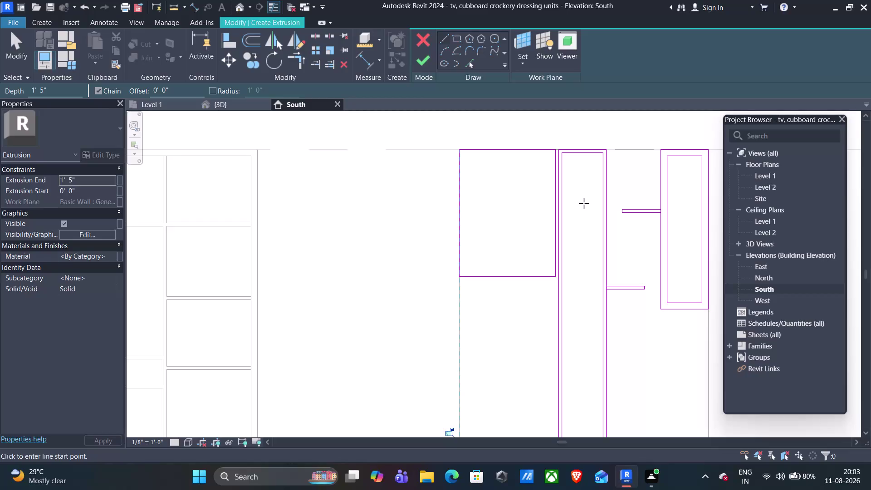
Delete the stray short top-edge lines from the cupboard extrusion sketch.
click(560, 165)
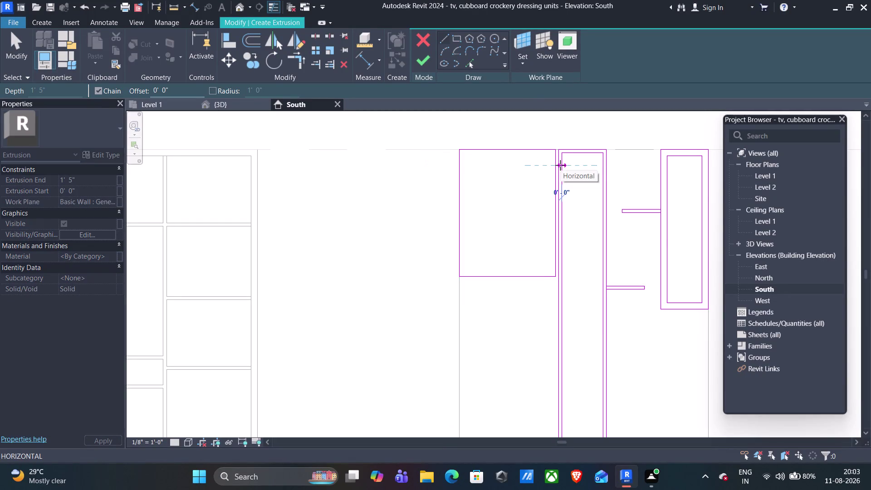
key(Escape)
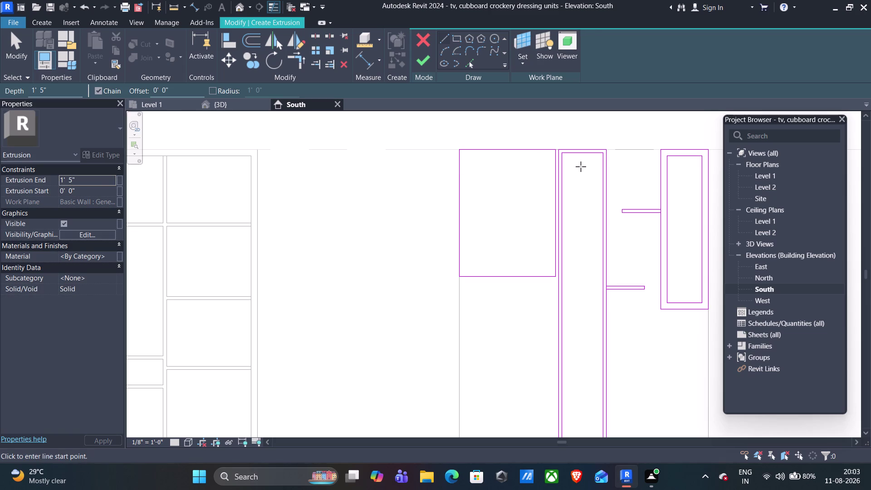
key(Escape)
click(578, 154)
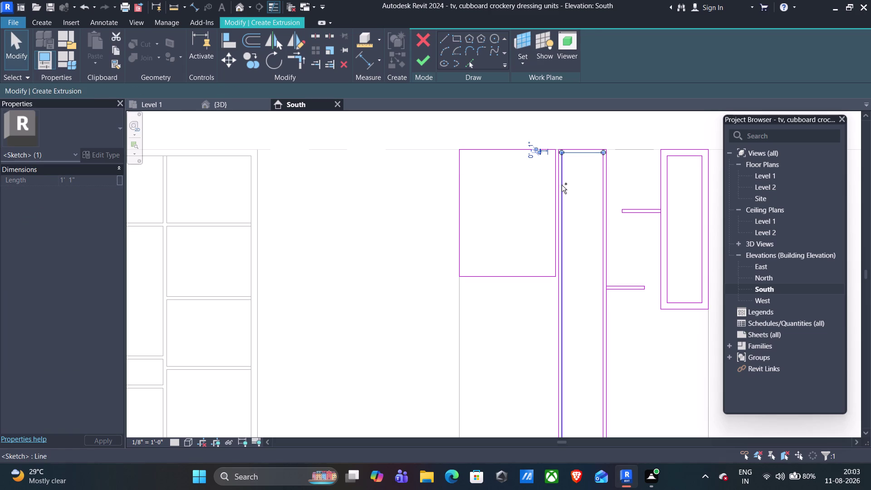
click(561, 191)
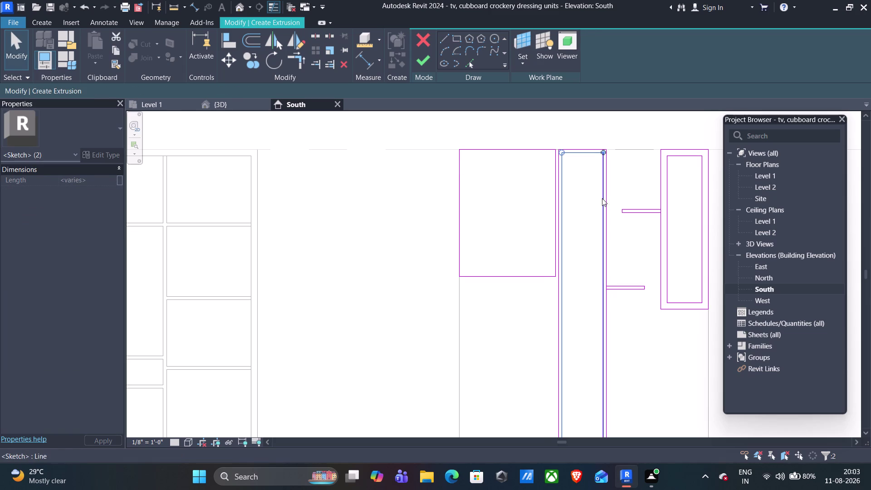
click(602, 198)
key(Delete)
scroll(down, 3)
scroll(up, 3)
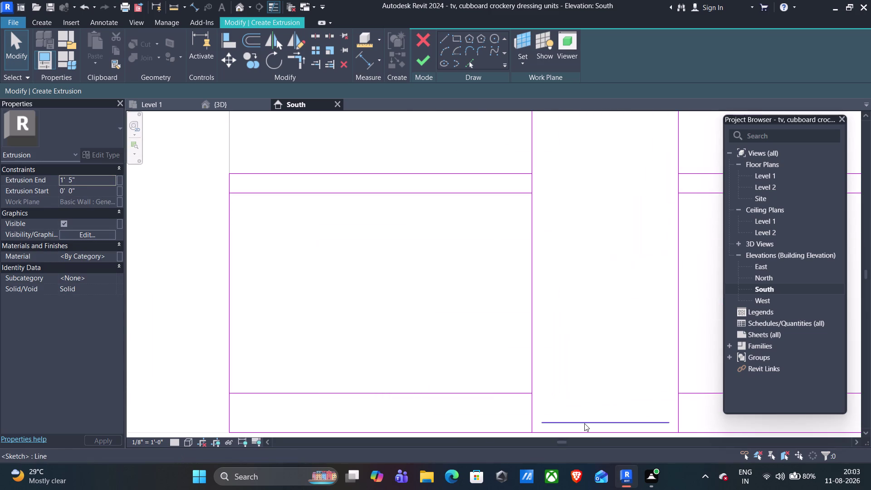
click(584, 423)
key(Delete)
scroll(down, 3)
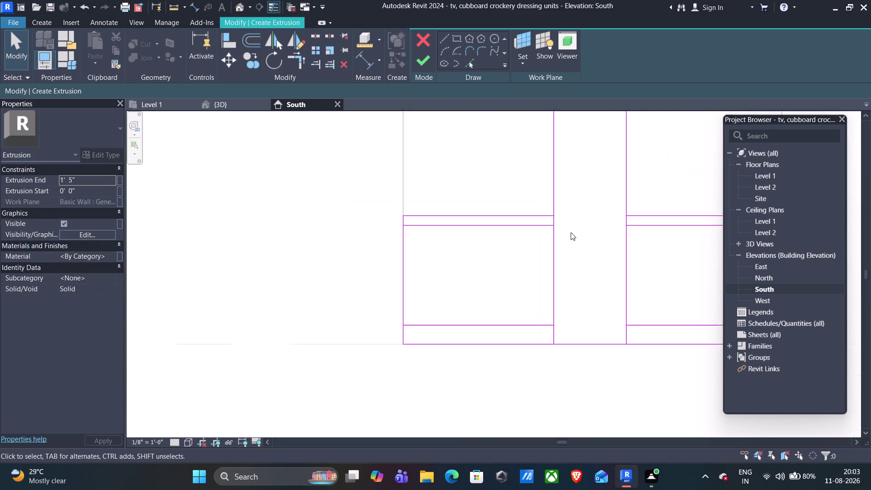
scroll(down, 3)
middle_drag(584, 166, 579, 287)
scroll(down, 3)
middle_drag(564, 209, 567, 301)
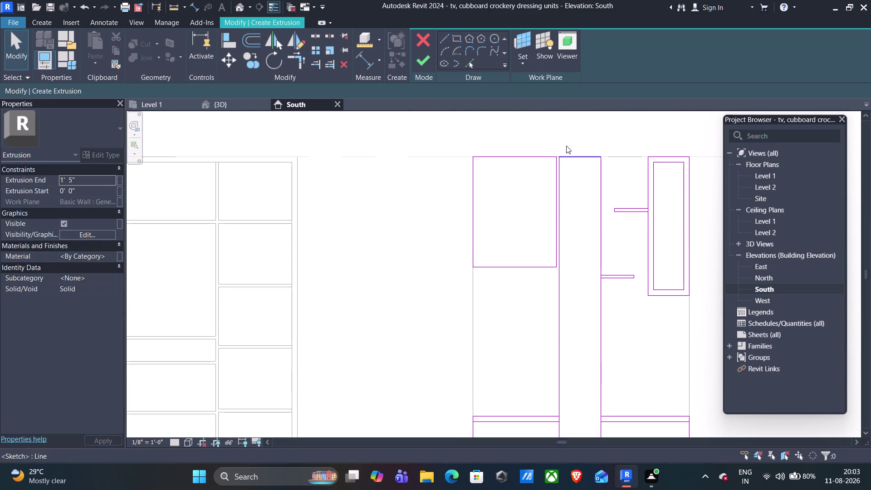
Draw a vertical line from the upper box's lower corner down to the cupboard base.
click(441, 42)
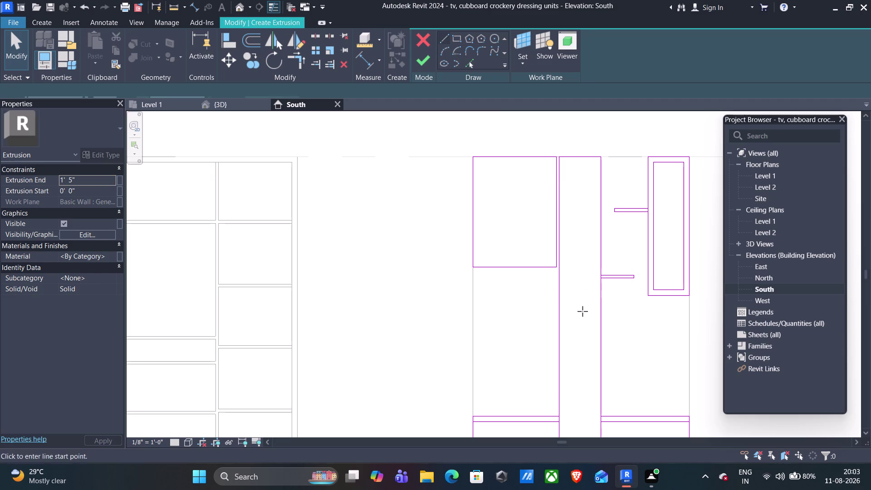
click(556, 268)
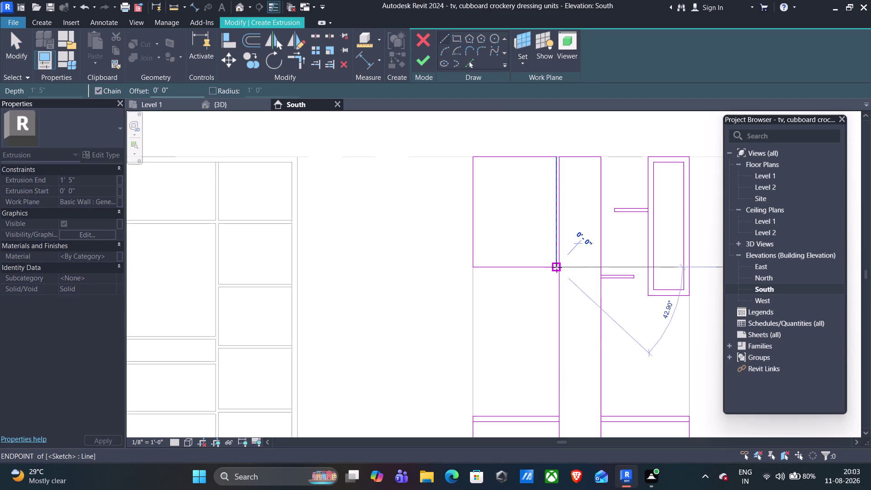
scroll(down, 3)
scroll(down, 3)
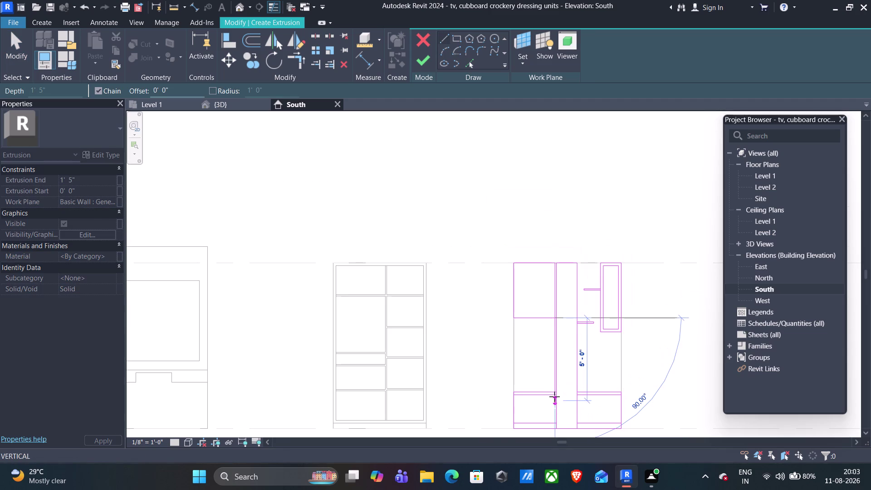
middle_drag(555, 396, 549, 332)
scroll(up, 3)
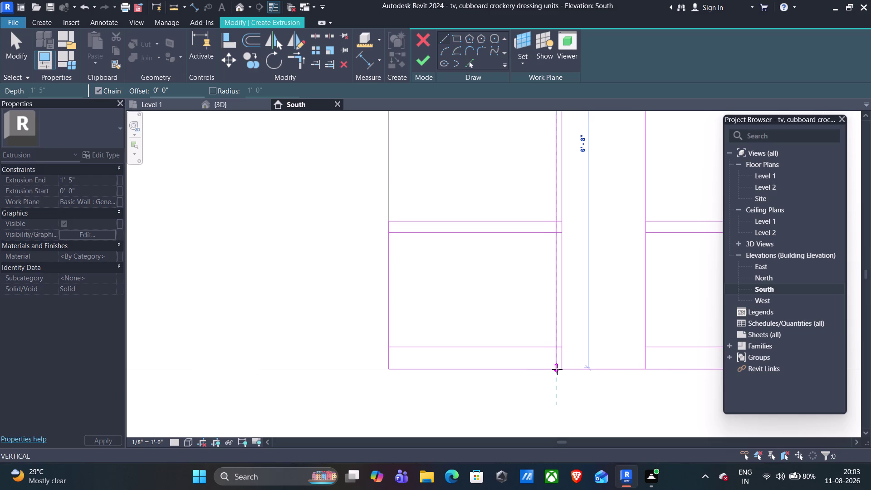
click(557, 369)
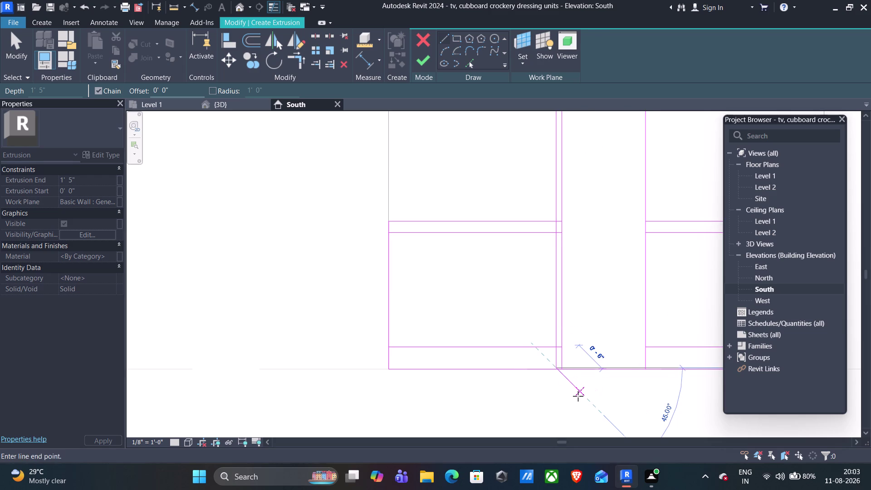
key(Escape)
scroll(down, 3)
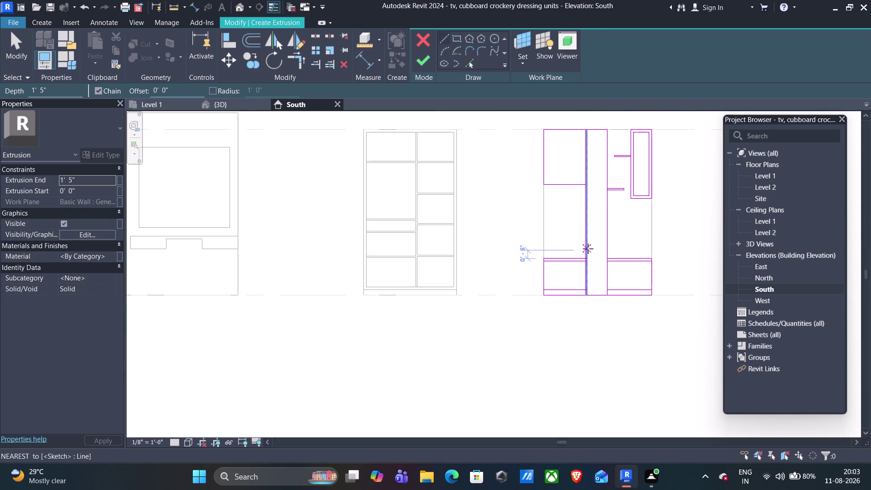
middle_drag(596, 244, 593, 324)
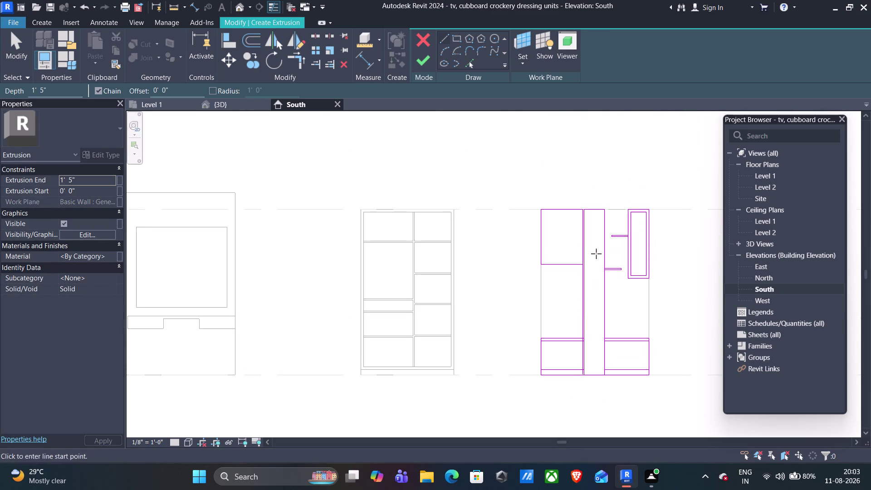
scroll(up, 3)
scroll(up, 3)
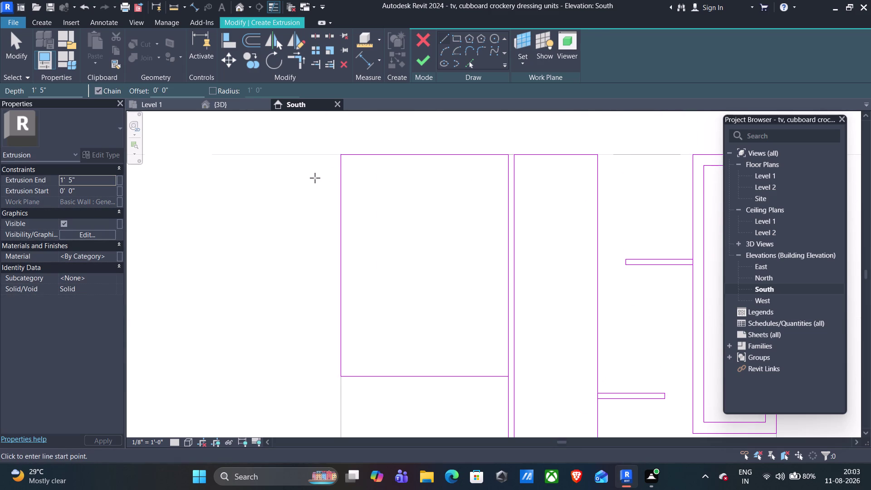
Begin changing the line offset value to 1 in the options bar.
click(164, 89)
key(BackSpace)
key(End)
key(1)
click(597, 156)
click(506, 237)
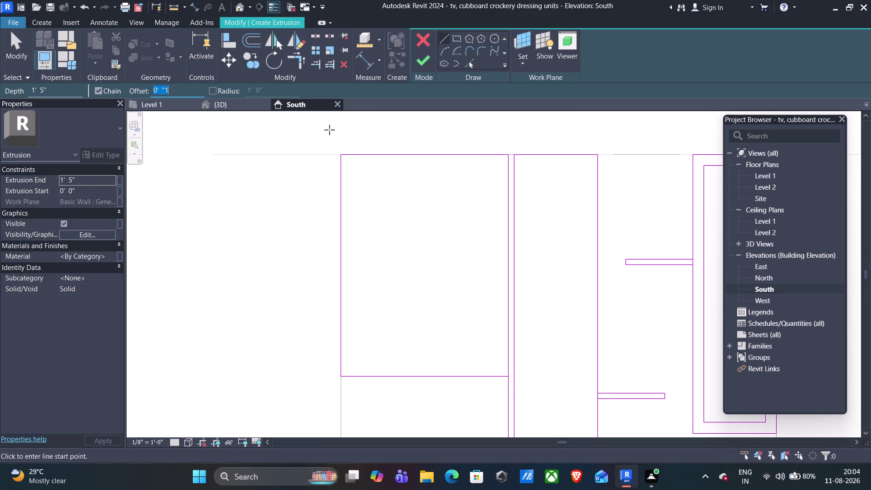
Set the line offset to 0' 1" and start a flipped offset line at the top edge.
key(Right)
drag(178, 92, 142, 98)
key(1)
key(shift+quotedbl)
click(598, 156)
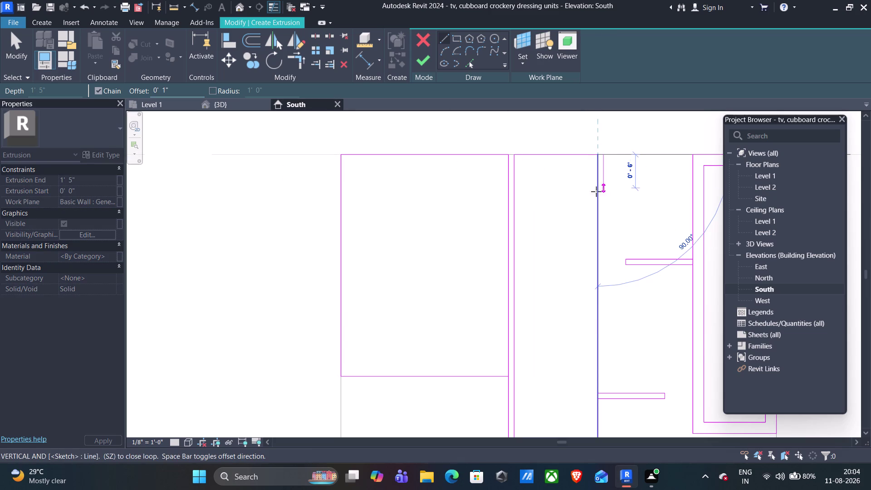
key(space)
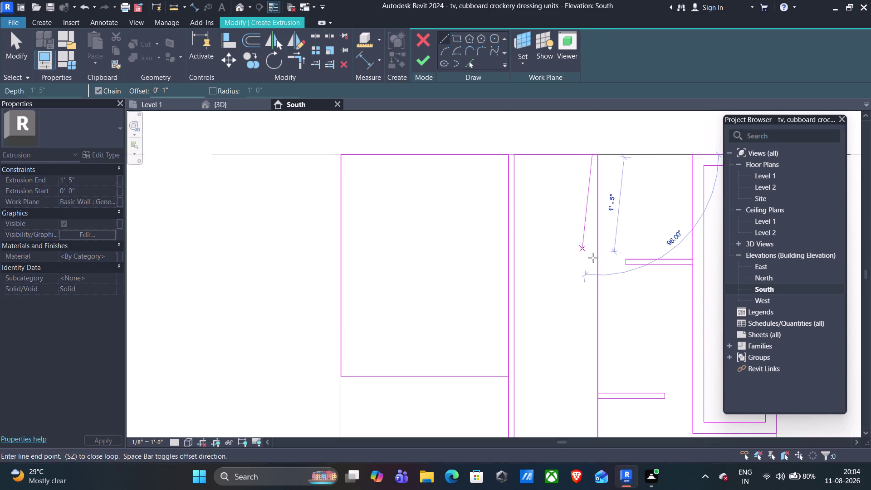
End the one-inch offset vertical line at the cupboard base.
scroll(down, 3)
scroll(down, 3)
middle_drag(596, 383, 589, 282)
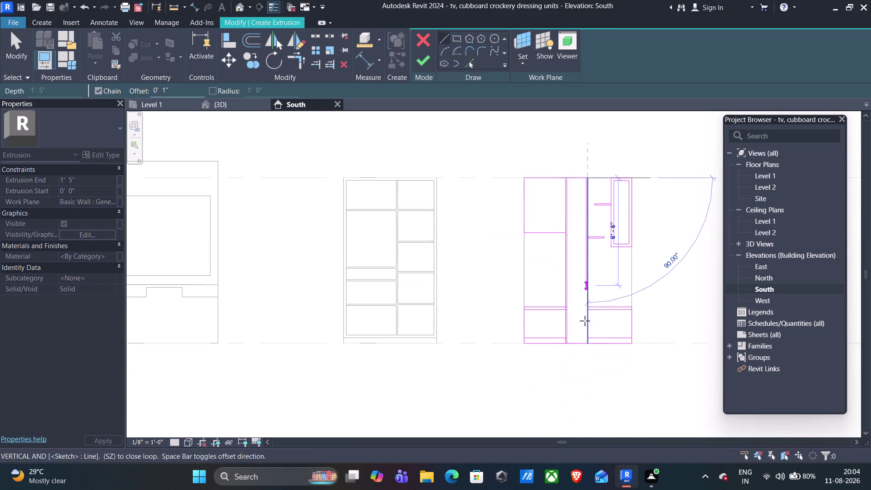
scroll(up, 3)
scroll(up, 3)
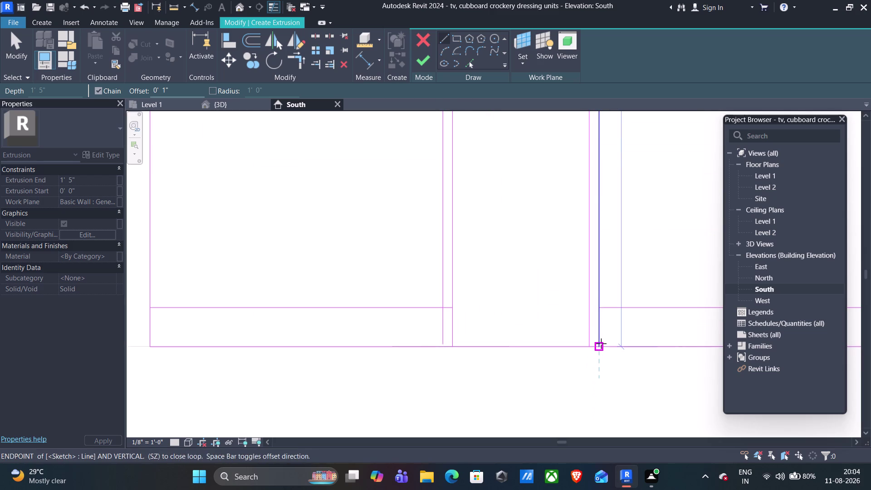
click(600, 345)
scroll(down, 3)
scroll(down, 3)
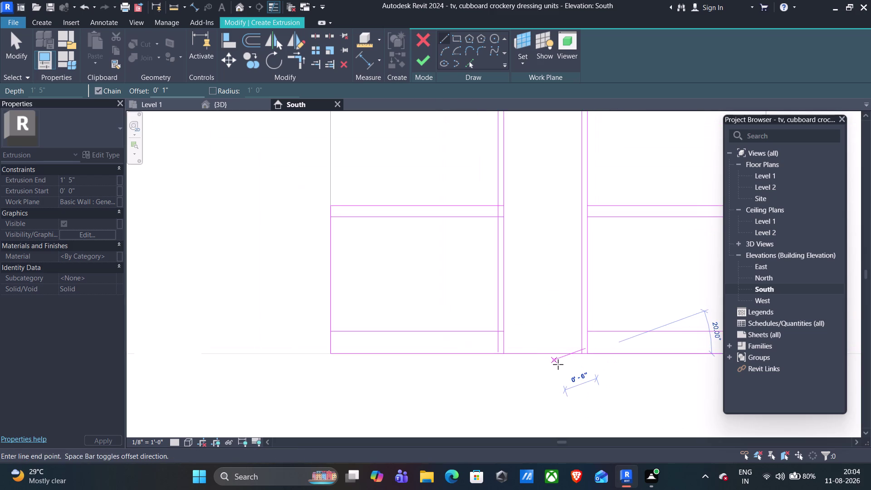
key(Escape)
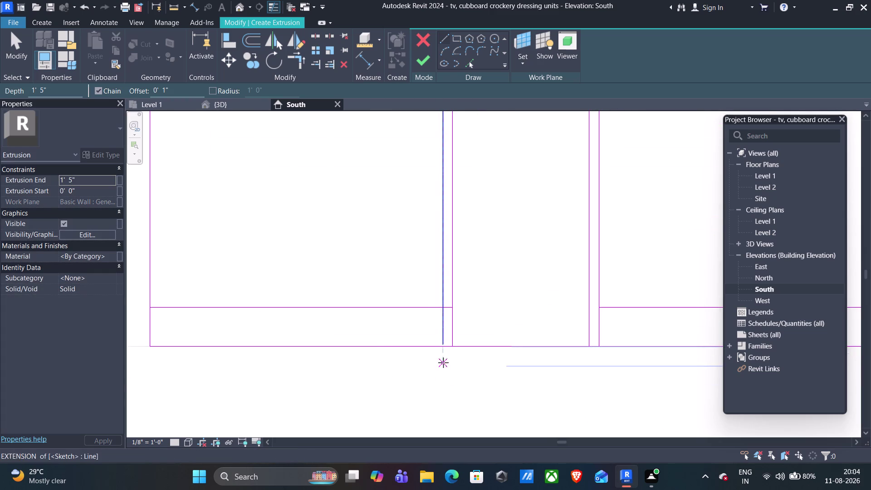
key(Escape)
Draw a horizontal line across the lower cabinet section just above the base.
scroll(up, 3)
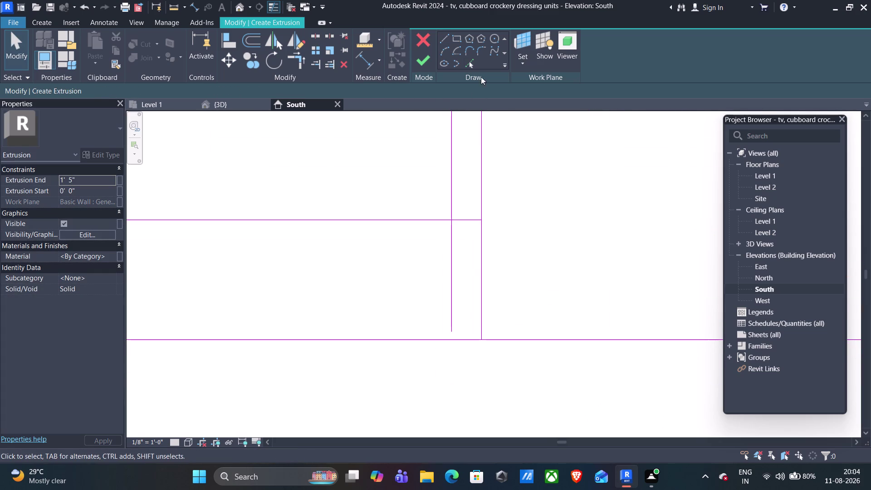
click(442, 36)
click(452, 332)
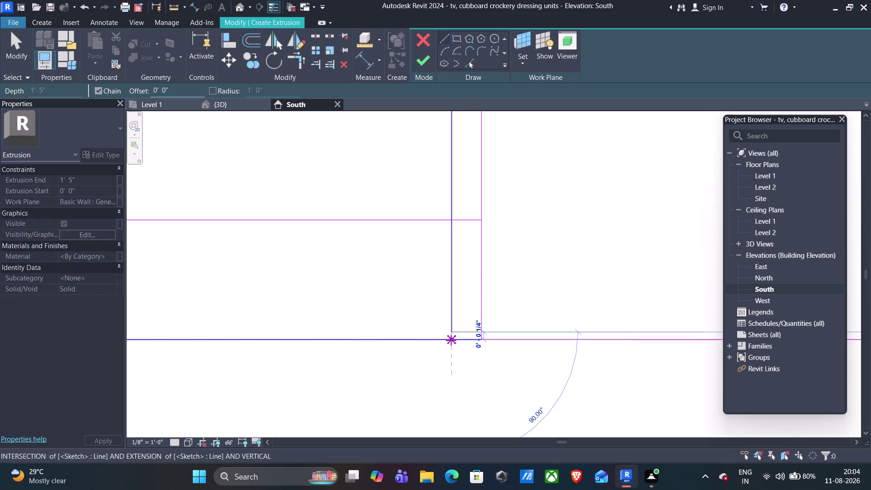
click(451, 341)
key(Escape)
scroll(down, 3)
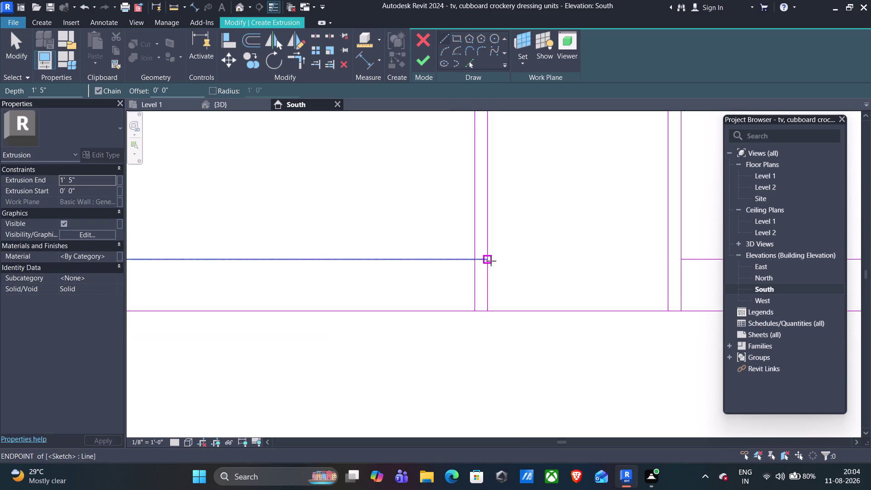
key(Escape)
click(481, 259)
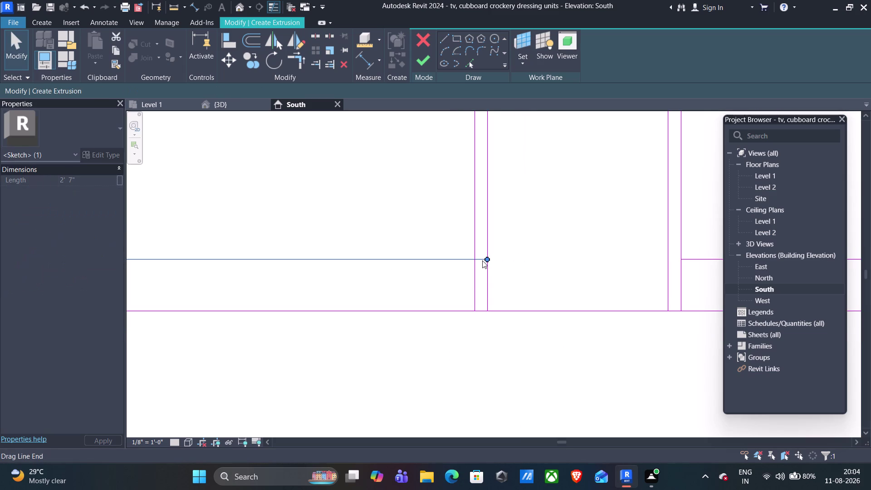
key(Escape)
Pan across the cupboard sketch to inspect its upper section and lower shelves.
scroll(down, 3)
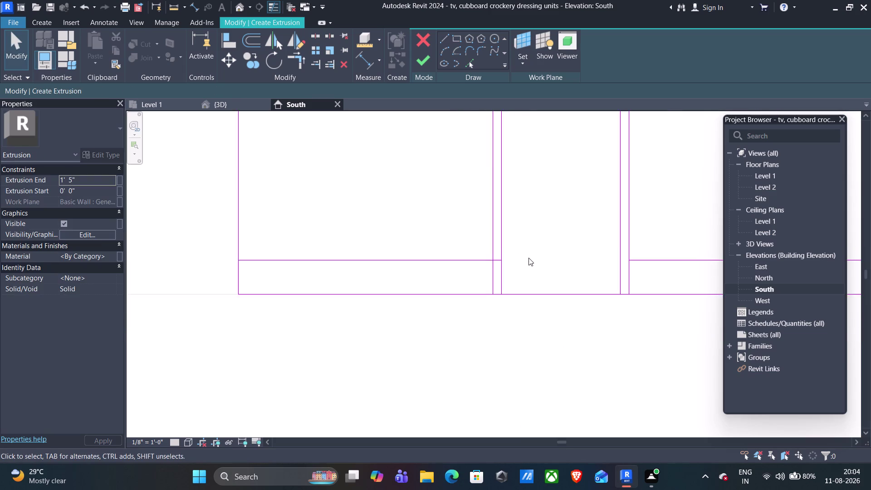
scroll(down, 3)
middle_drag(535, 225, 505, 336)
middle_drag(520, 225, 499, 360)
middle_drag(491, 234, 489, 313)
middle_drag(486, 291, 482, 307)
middle_drag(473, 253, 473, 319)
middle_drag(476, 247, 471, 331)
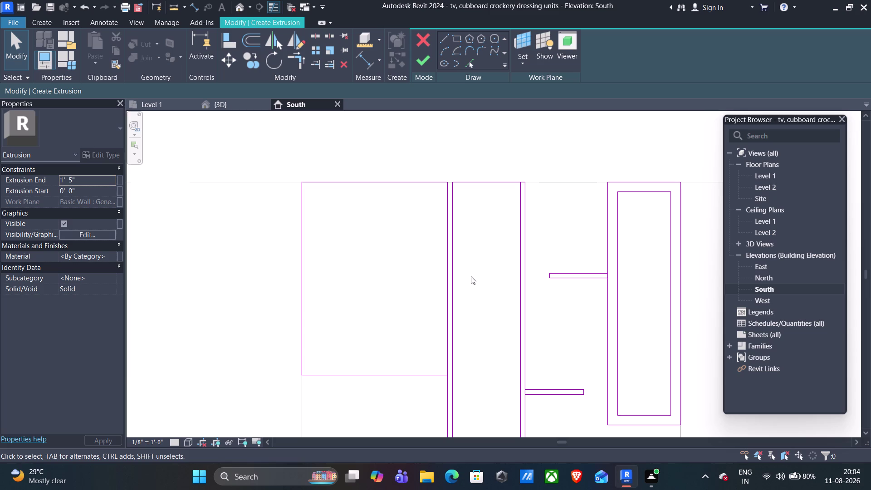
scroll(up, 3)
middle_drag(502, 353, 503, 346)
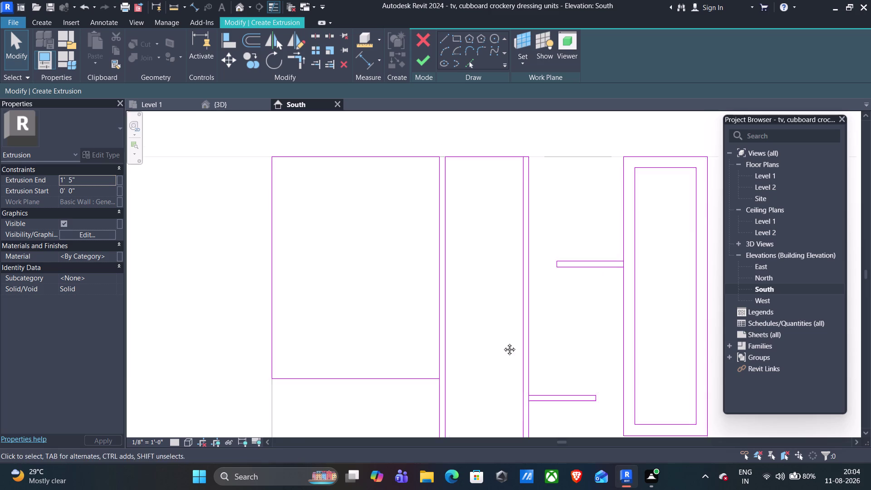
middle_drag(502, 346, 530, 158)
scroll(down, 3)
middle_drag(489, 368, 486, 211)
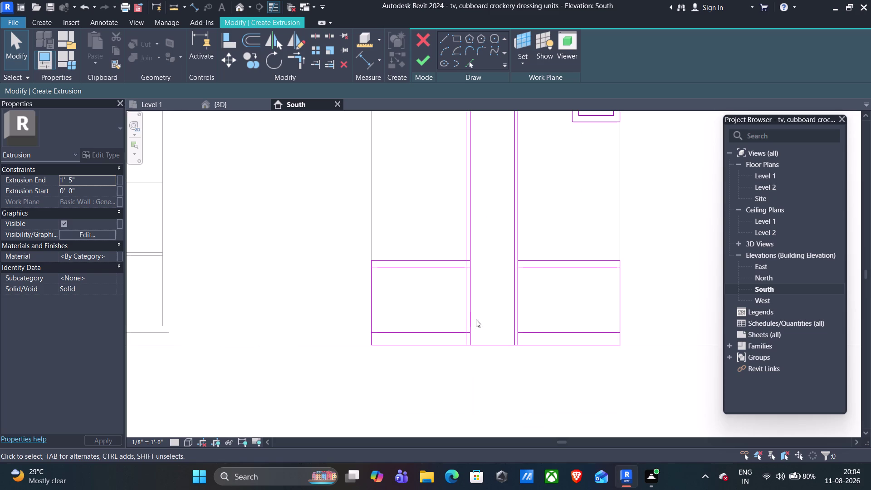
middle_drag(476, 318, 479, 238)
Replace the left compartment's bottom line with a new one ending at the left edge.
click(455, 248)
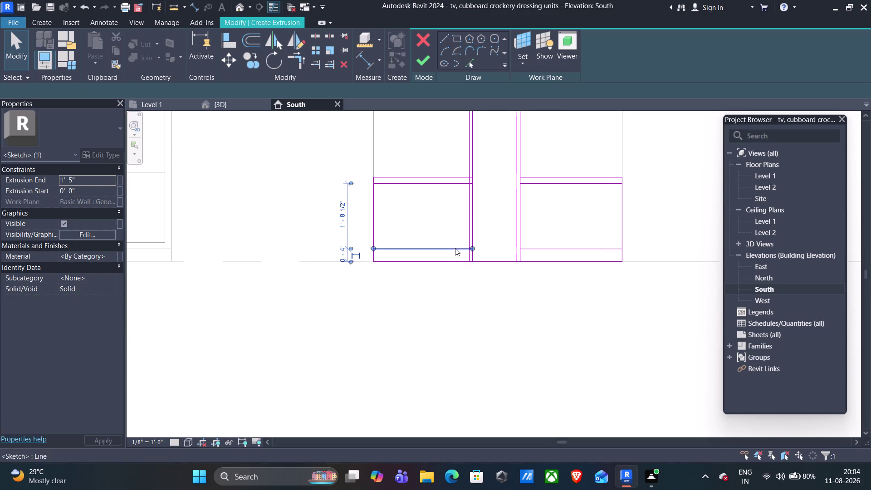
key(Delete)
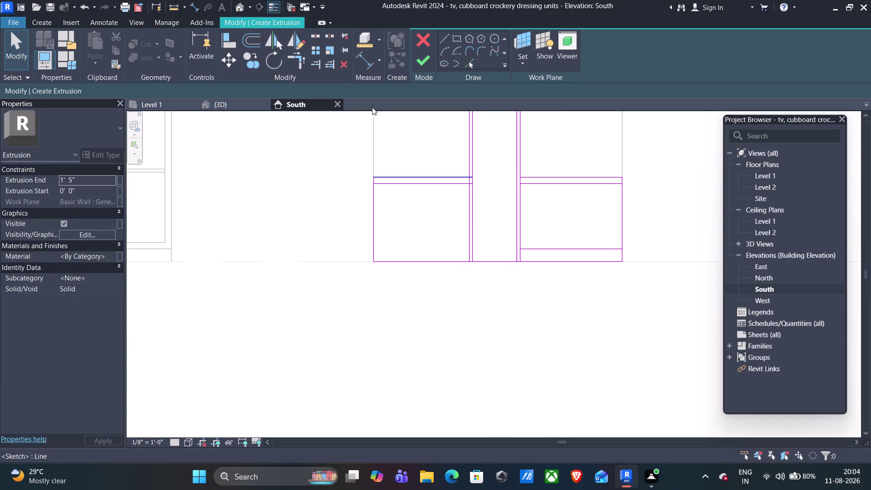
click(442, 35)
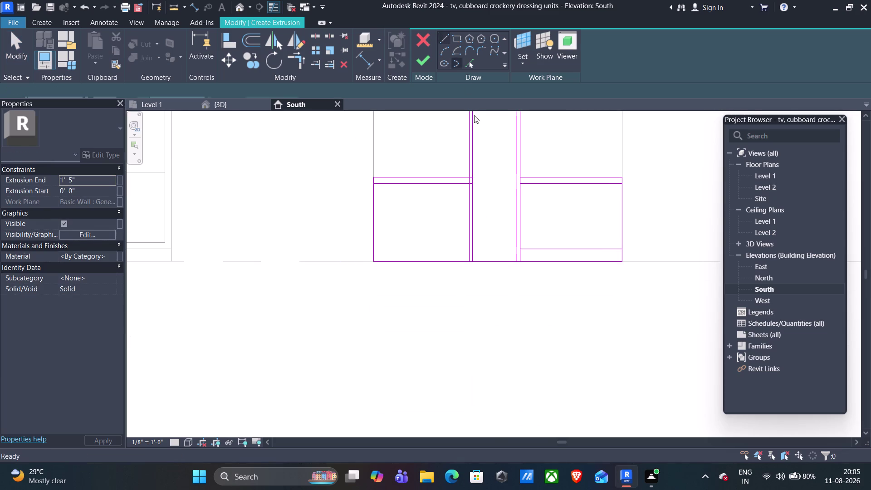
scroll(up, 3)
click(535, 244)
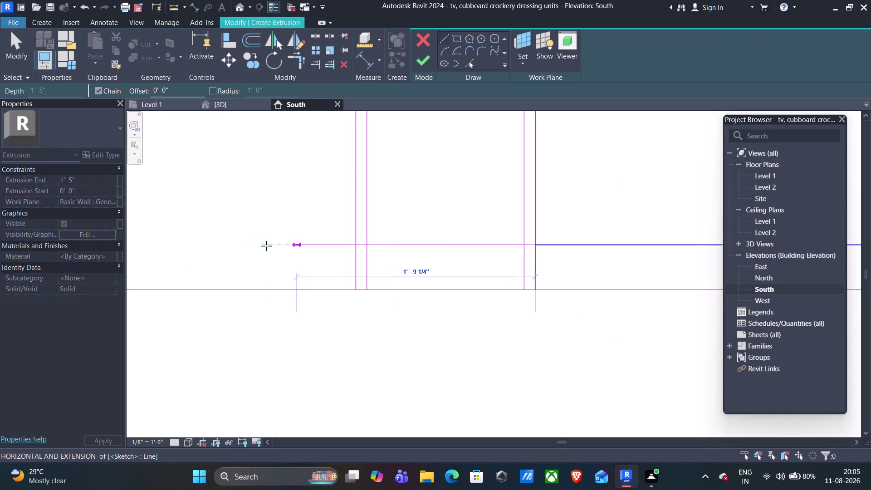
scroll(down, 3)
middle_drag(253, 244, 329, 245)
click(246, 247)
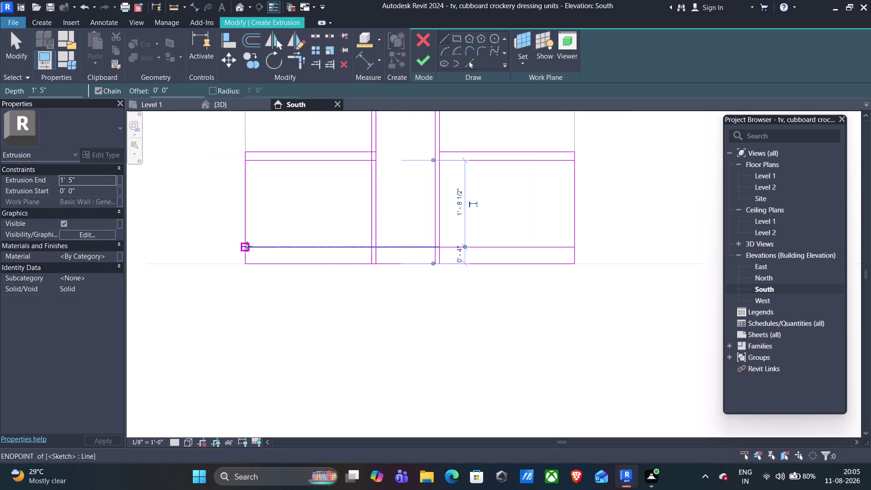
key(Delete)
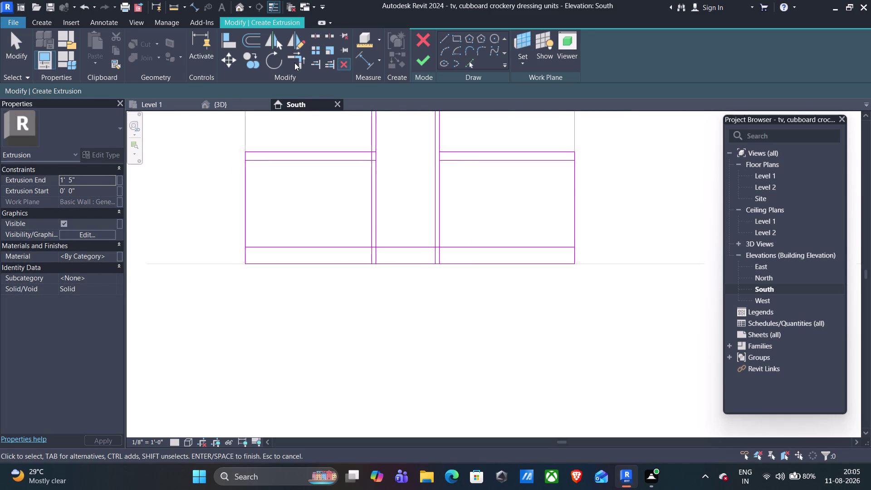
Trim the new bottom line and vertical divider to a corner, dismissing the join error.
click(295, 62)
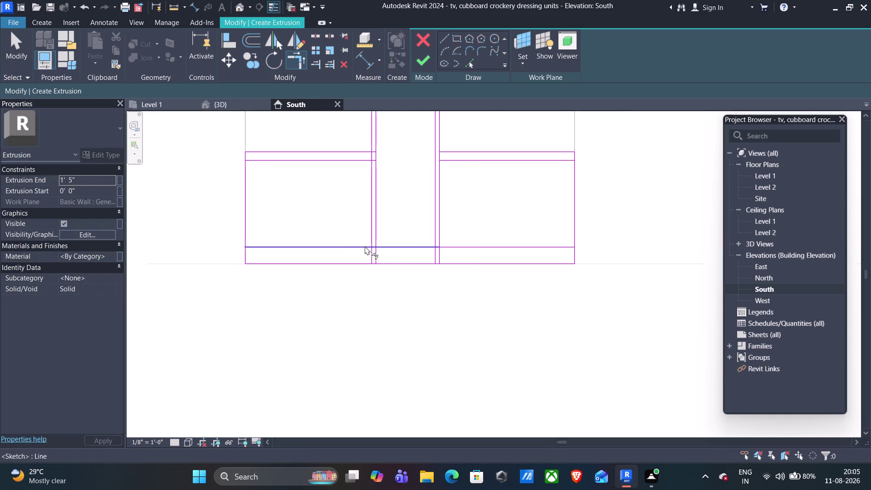
click(365, 246)
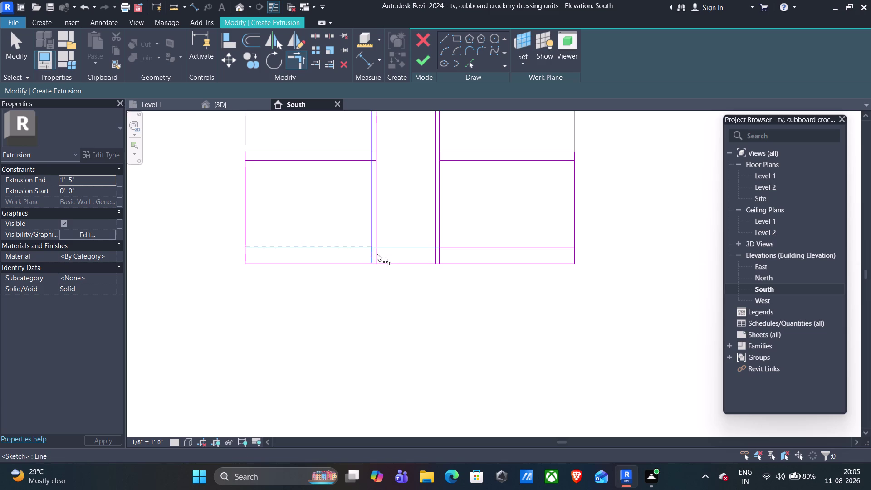
click(378, 252)
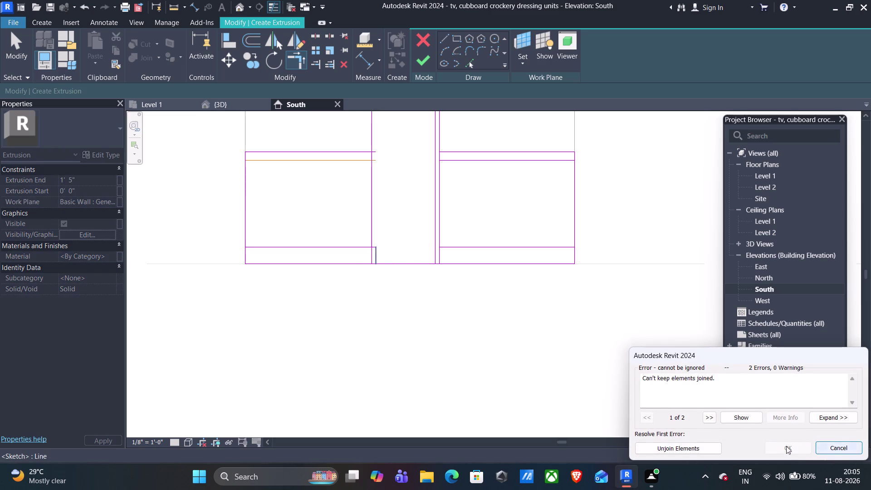
click(689, 445)
scroll(up, 3)
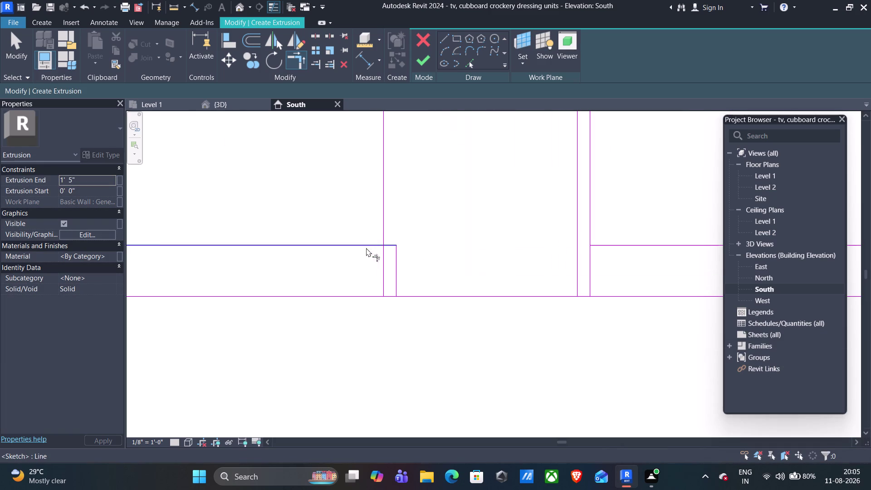
click(394, 268)
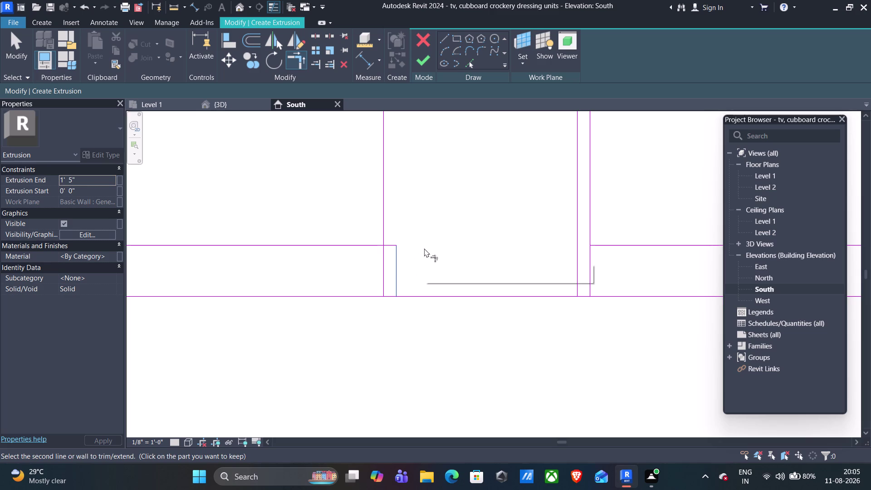
key(Delete)
click(397, 266)
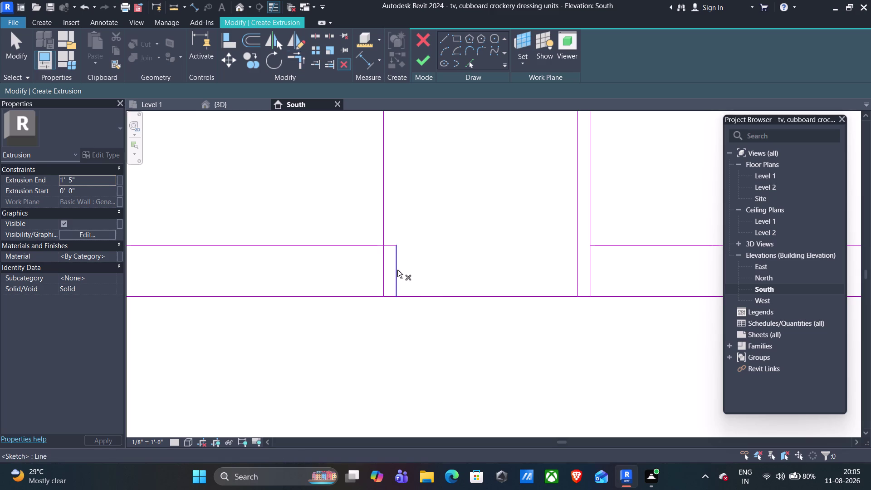
key(Delete)
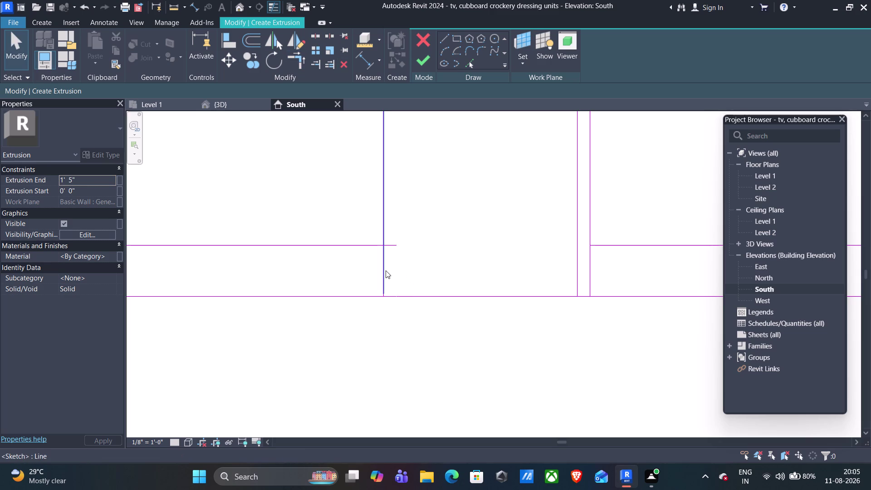
scroll(down, 3)
Trim the left upper shelf line and the vertical divider to a corner.
scroll(down, 3)
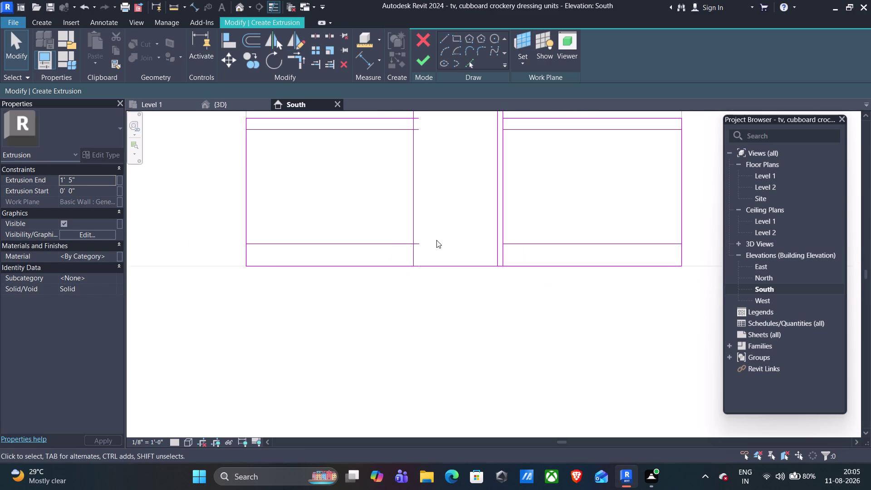
scroll(down, 3)
scroll(down, 3)
scroll(down, 3)
scroll(down, 3)
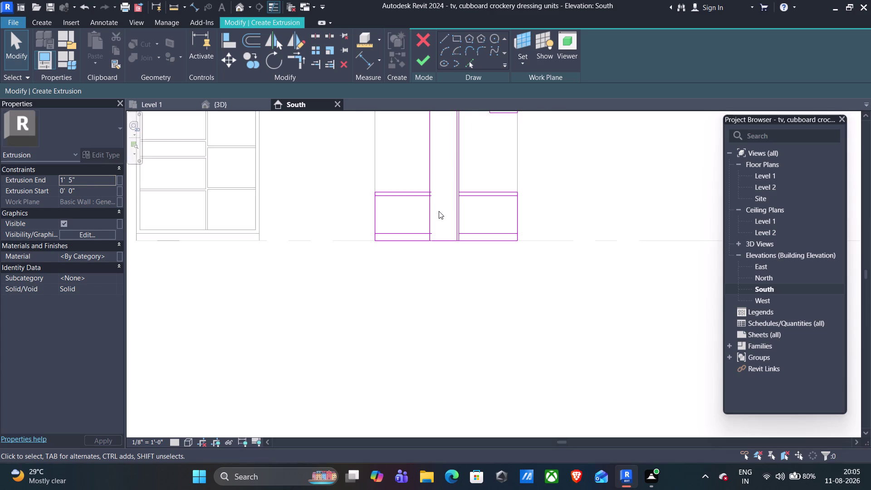
scroll(down, 3)
scroll(up, 3)
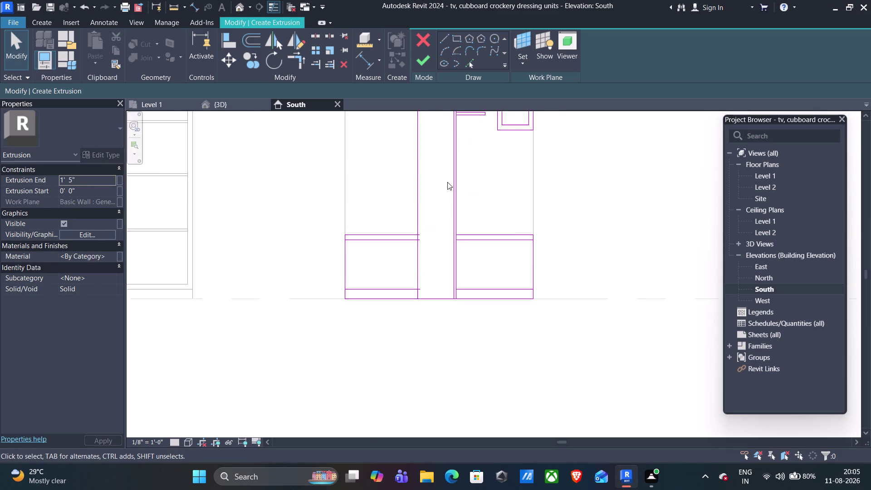
scroll(up, 3)
scroll(up, 3)
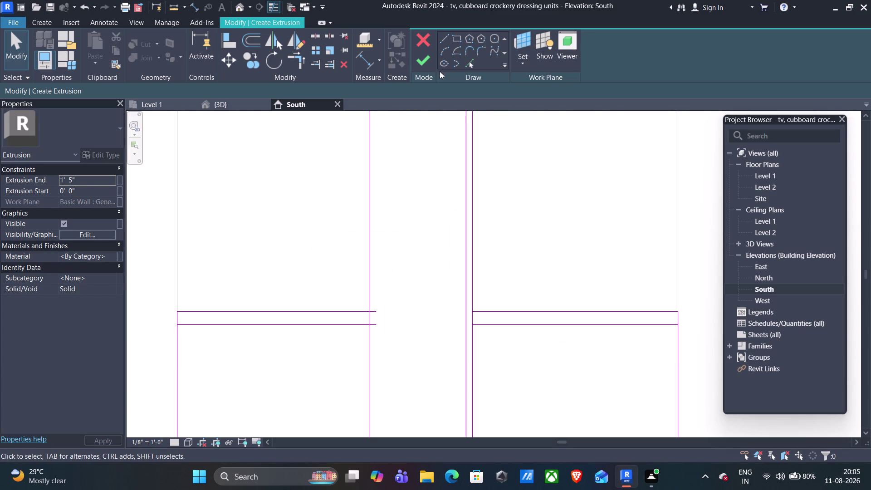
scroll(down, 3)
click(300, 57)
click(370, 294)
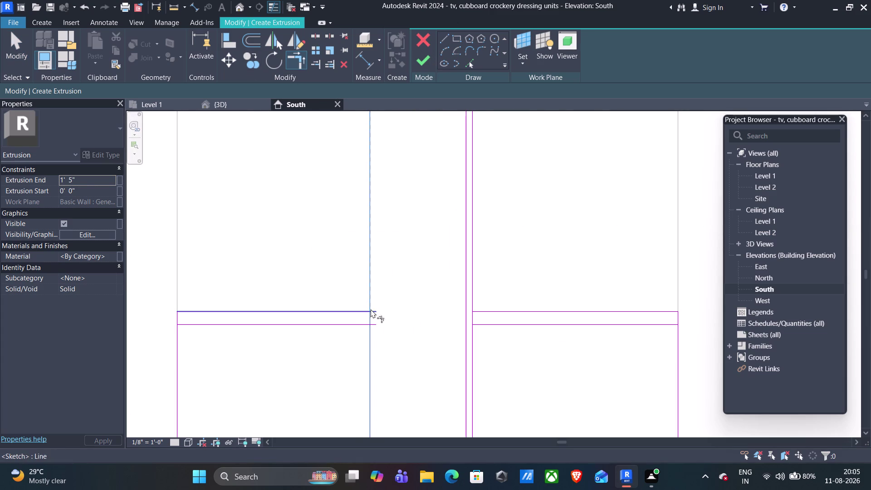
click(371, 309)
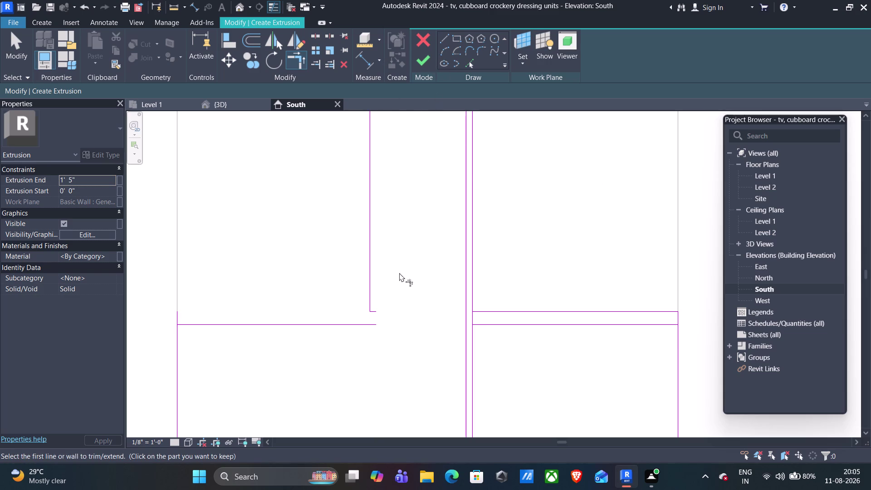
Trim away the leftover stub so the divider ends just above the shelf line.
scroll(up, 3)
click(371, 311)
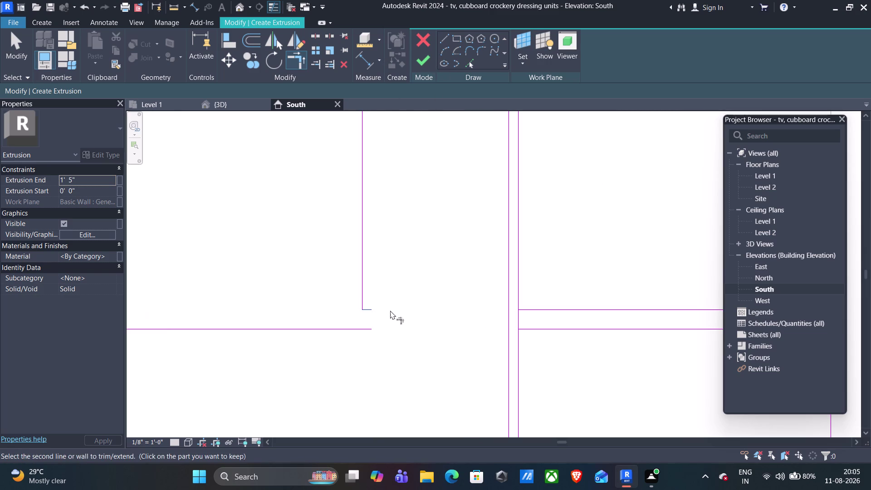
key(Delete)
click(371, 309)
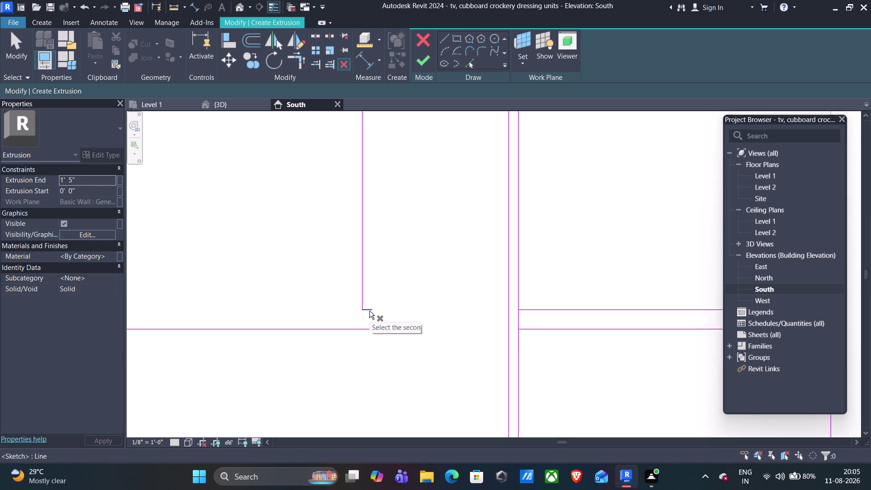
key(Delete)
scroll(down, 3)
middle_drag(394, 306, 406, 257)
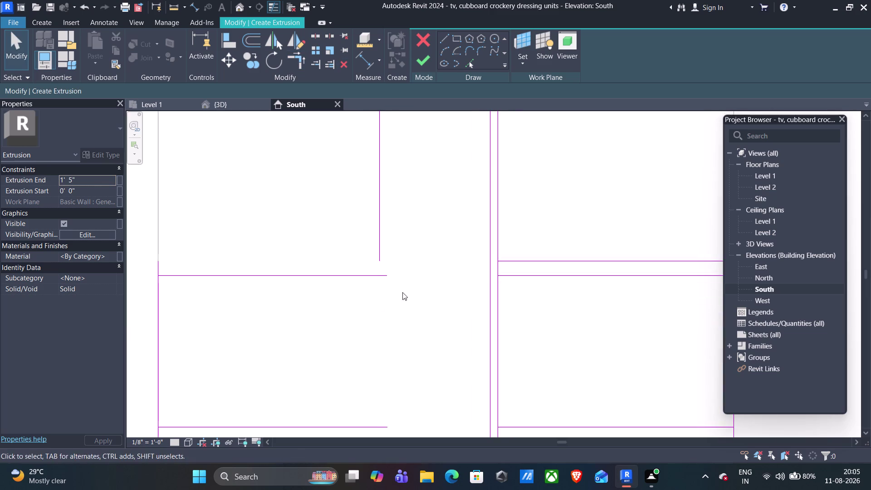
middle_drag(403, 292, 412, 238)
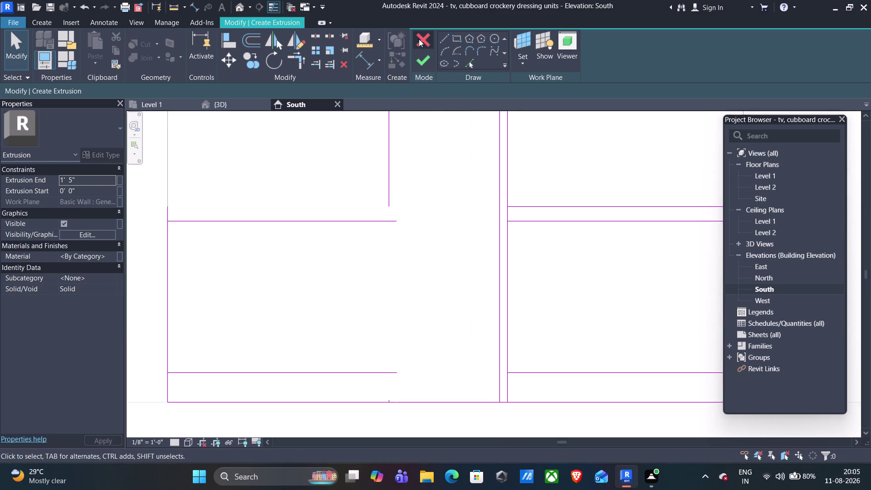
Draw a short line from the divider's lower end to the shelf line, then delete it.
click(440, 41)
scroll(up, 3)
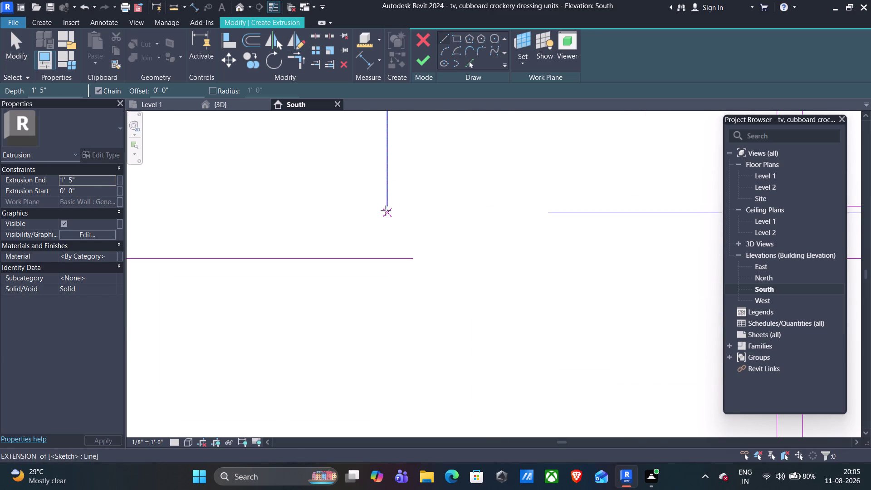
click(388, 208)
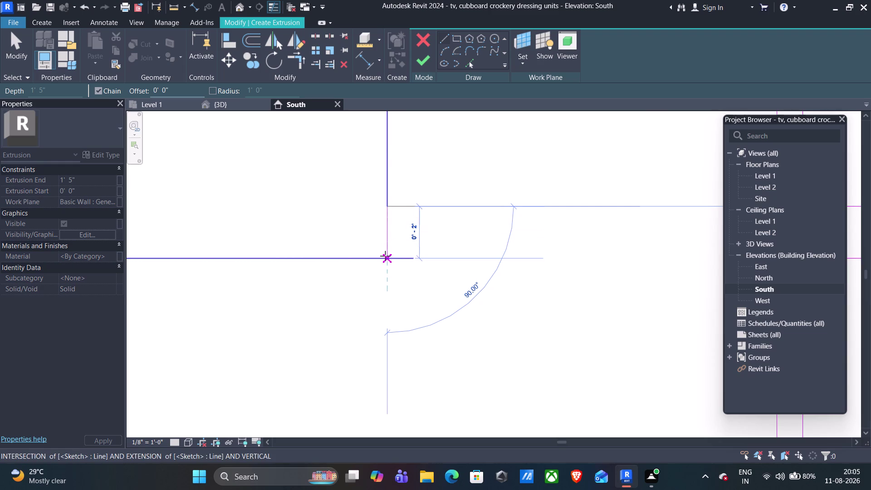
click(385, 257)
key(Escape)
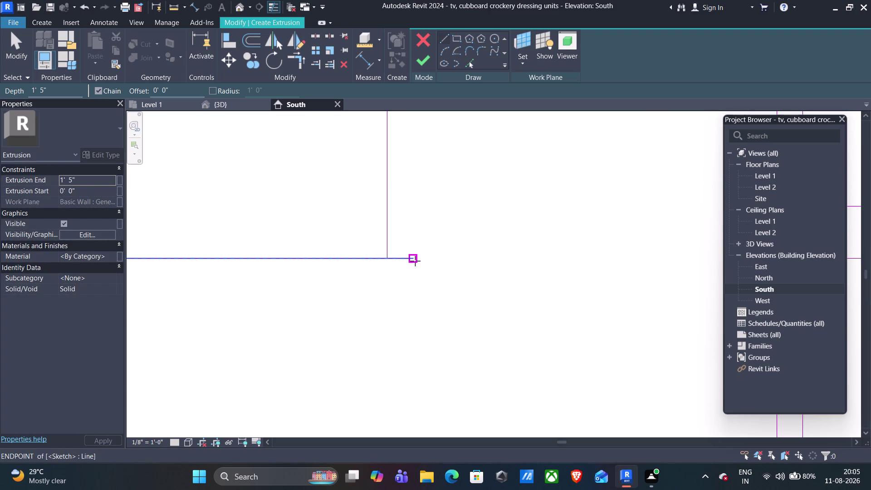
key(Escape)
click(413, 259)
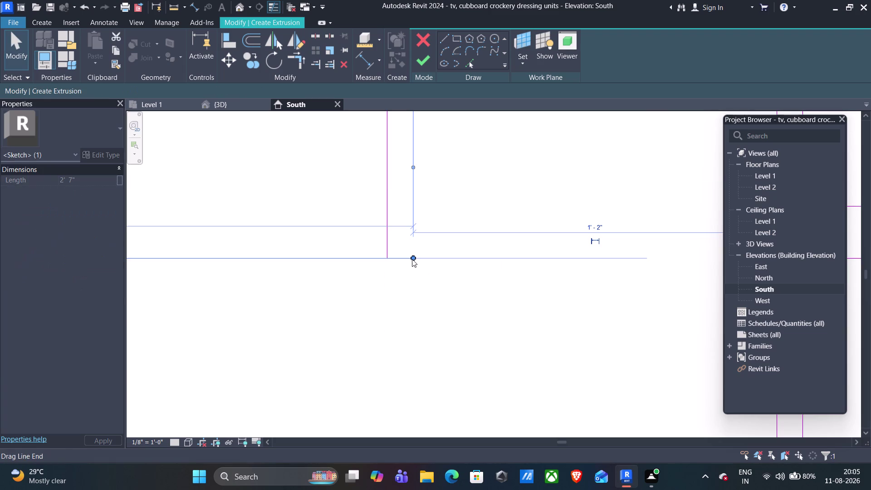
key(Delete)
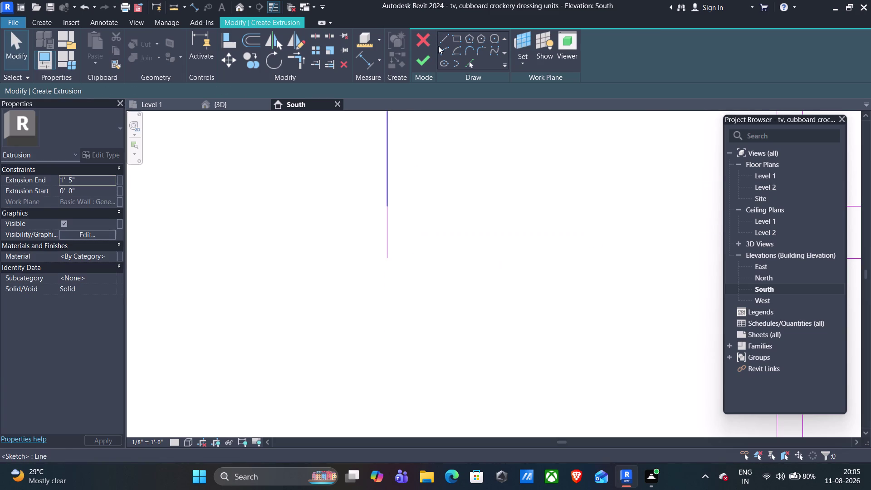
Draw a line from the divider's lower end across to the compartment's left edge.
click(443, 40)
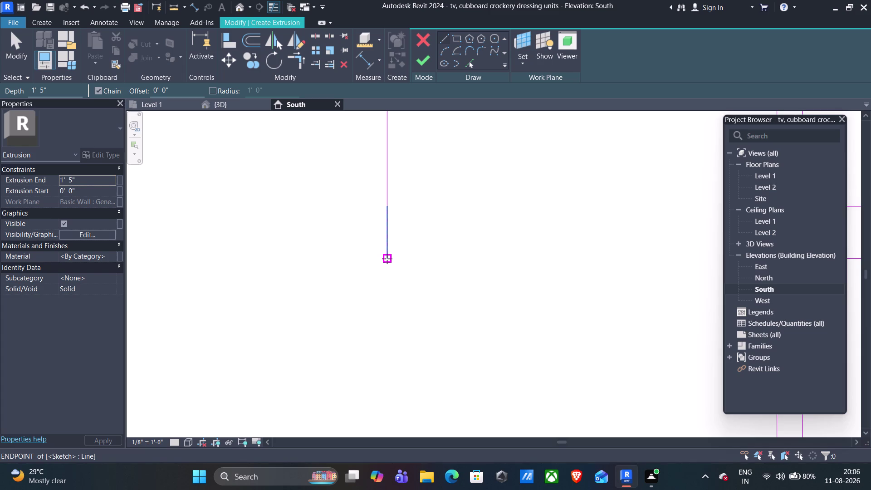
click(387, 259)
scroll(down, 3)
middle_drag(225, 262, 347, 267)
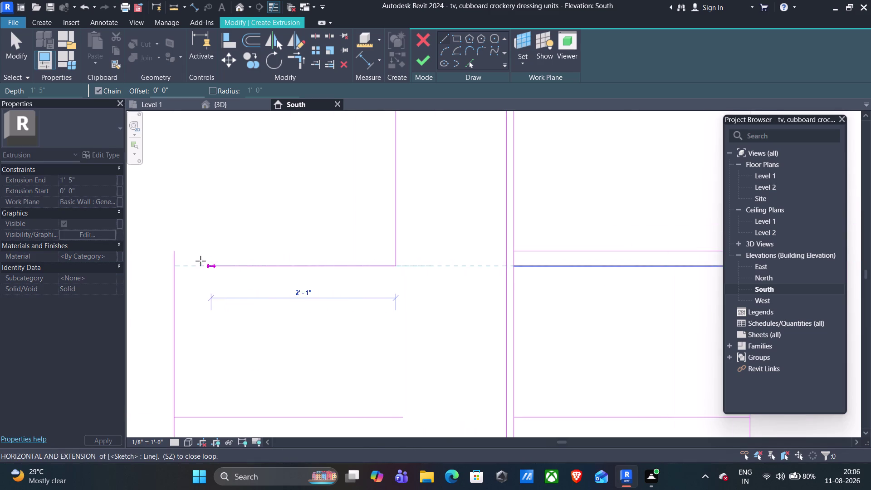
click(174, 267)
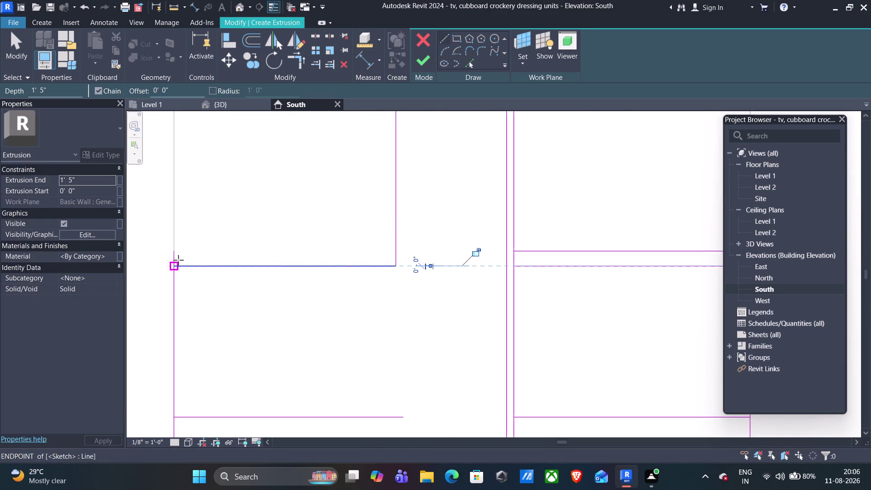
key(Escape)
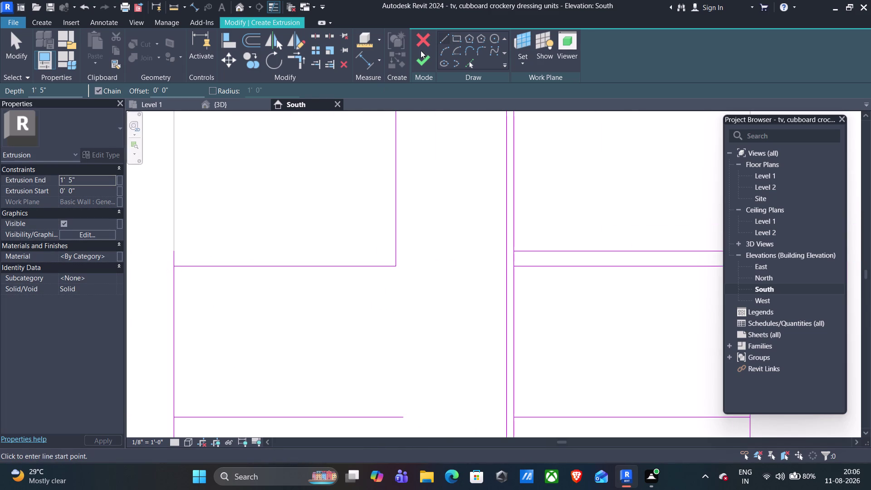
key(Escape)
click(175, 254)
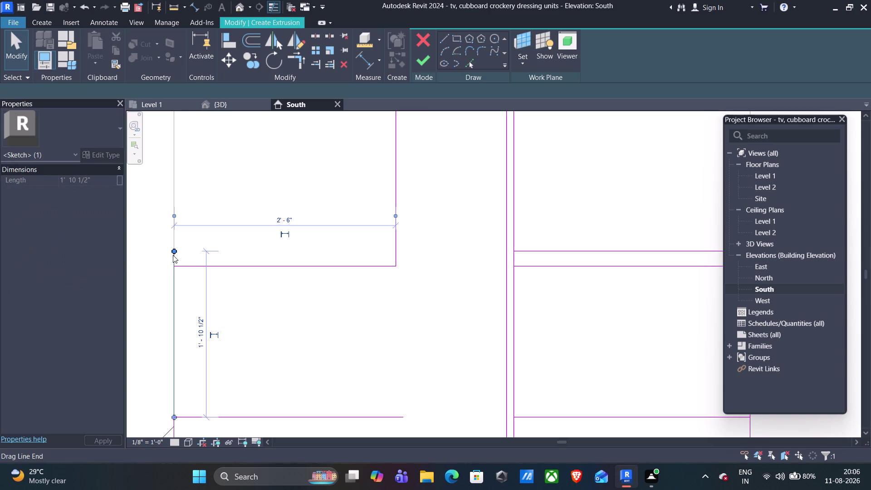
key(Delete)
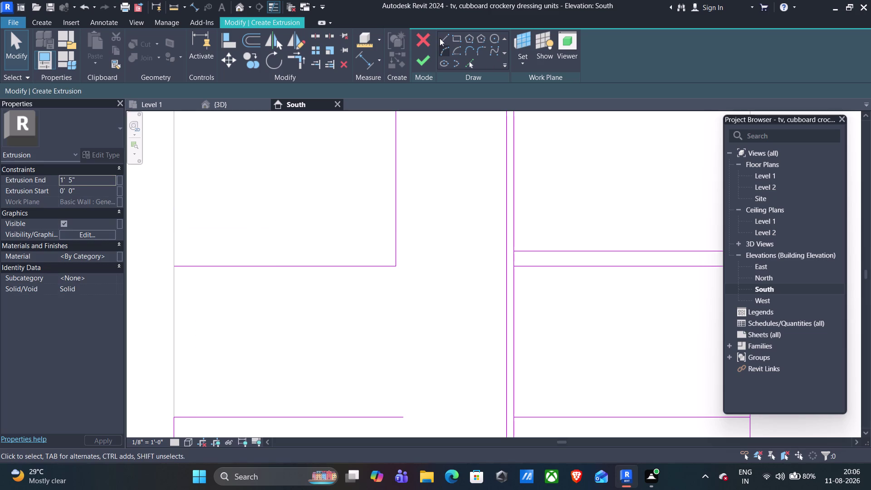
Redraw the left compartment's lower outer edge from the shelf corner down to the base.
click(440, 38)
click(173, 265)
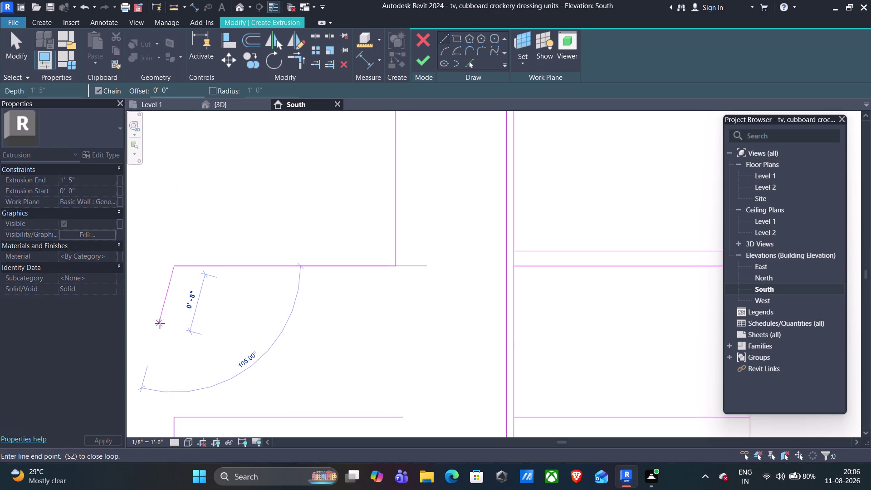
click(175, 418)
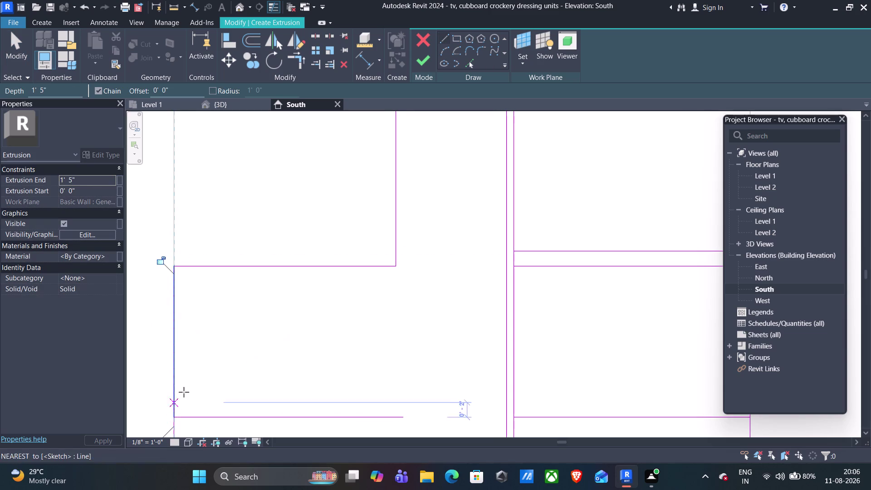
scroll(down, 3)
middle_drag(333, 339, 368, 273)
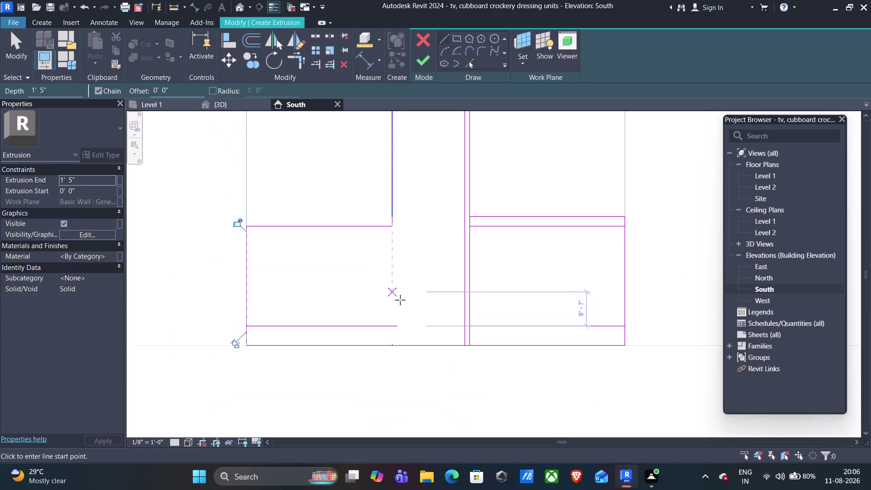
key(Escape)
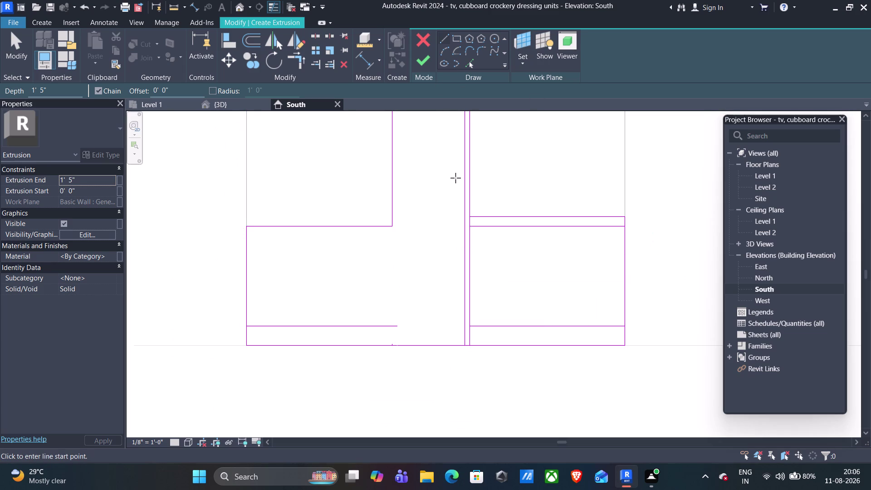
scroll(down, 3)
middle_drag(426, 201, 436, 236)
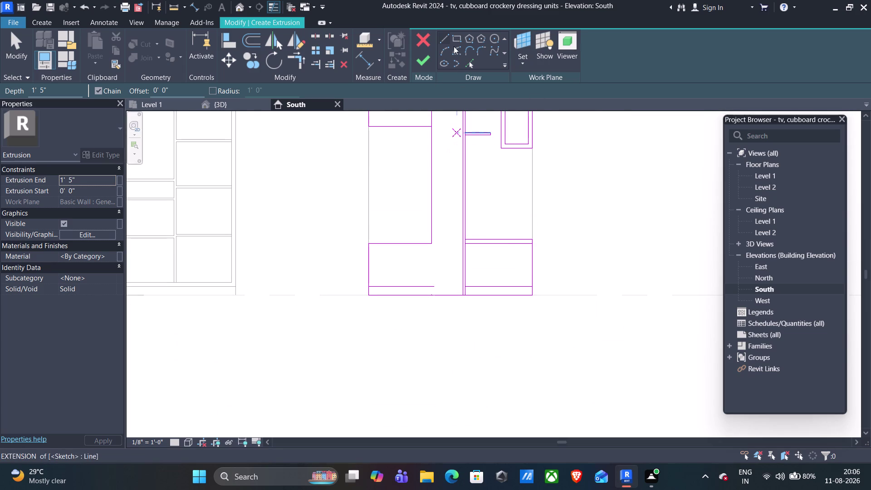
Draw a horizontal sketch line along the cabinet base to the edge intersection.
click(445, 43)
click(433, 286)
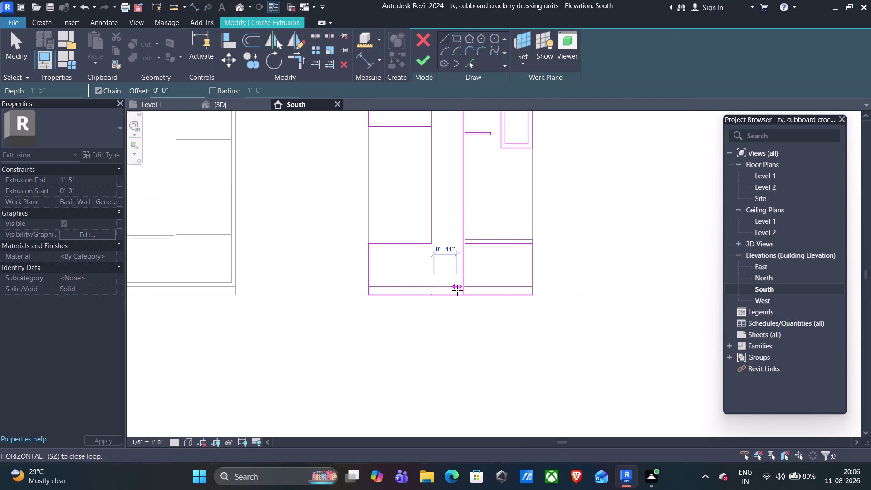
scroll(up, 3)
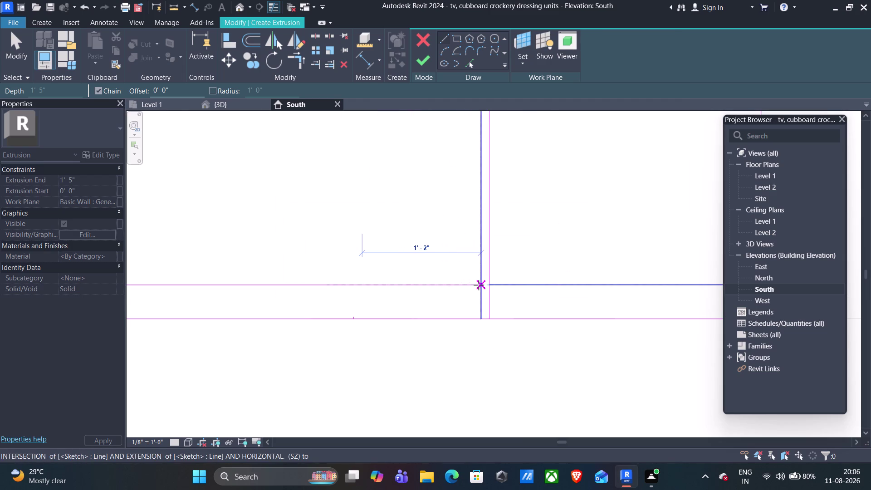
click(480, 285)
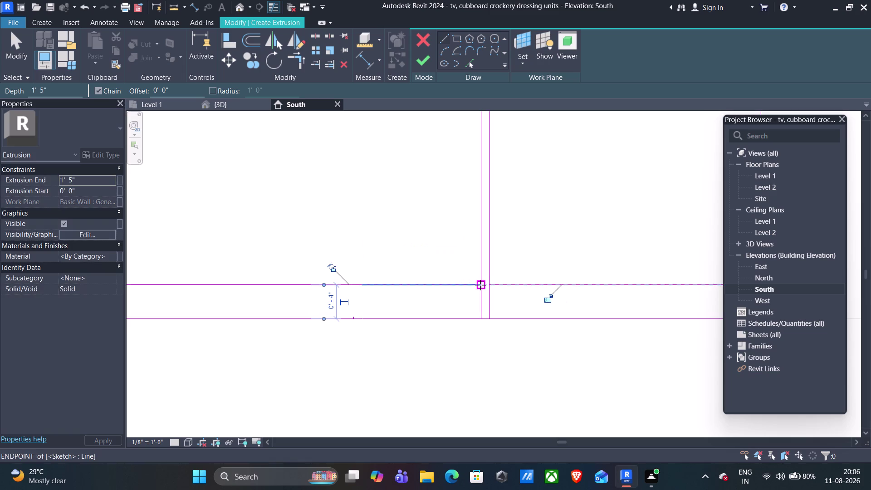
key(Escape)
Place a line point on the upper cabinet edge and set the line offset to 0' 1".
scroll(down, 3)
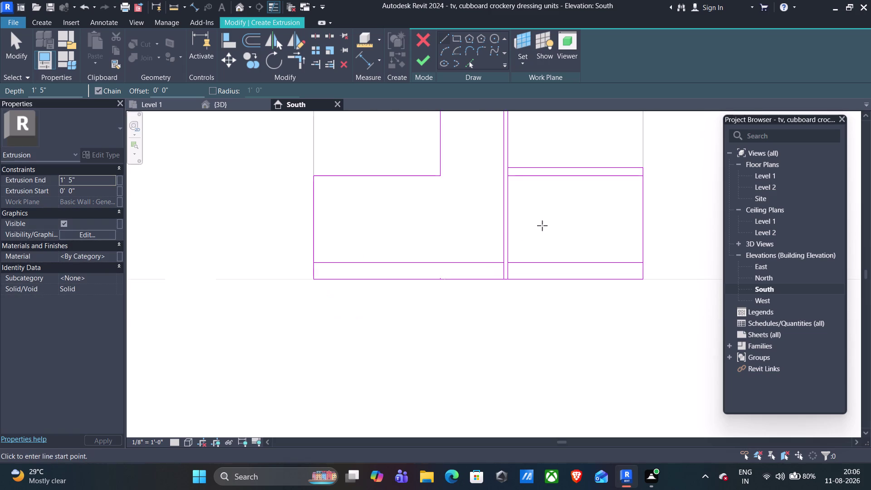
scroll(down, 3)
middle_drag(545, 219, 488, 279)
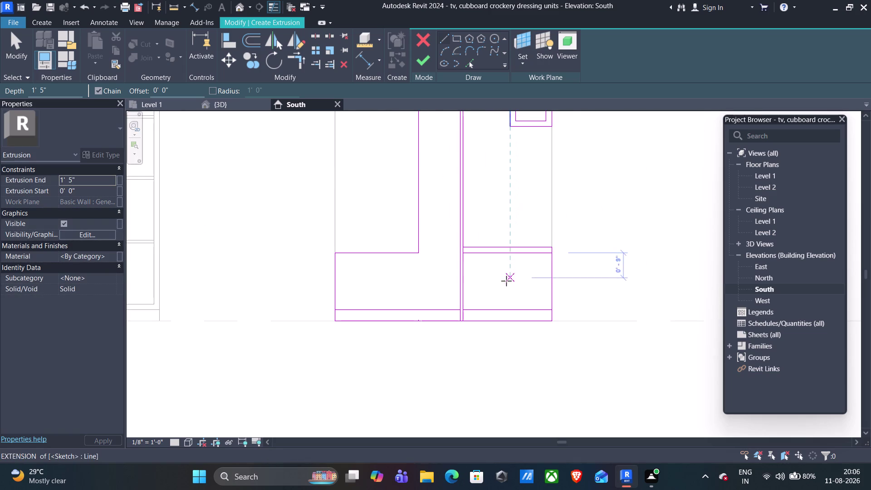
scroll(down, 3)
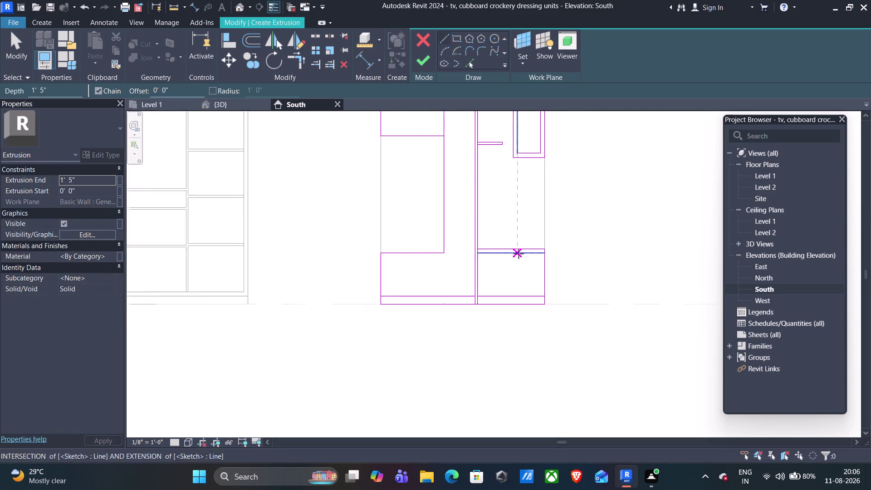
scroll(down, 3)
middle_drag(510, 199, 505, 294)
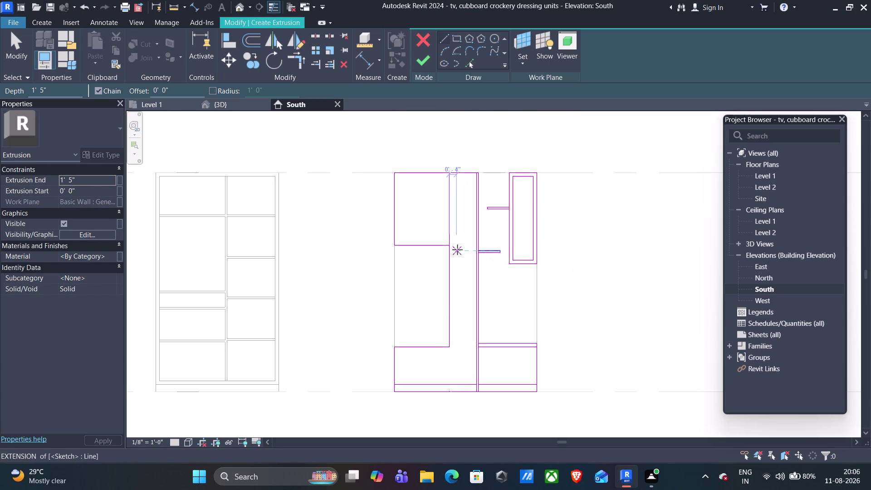
scroll(up, 3)
scroll(up, 3)
scroll(up, 3)
scroll(down, 3)
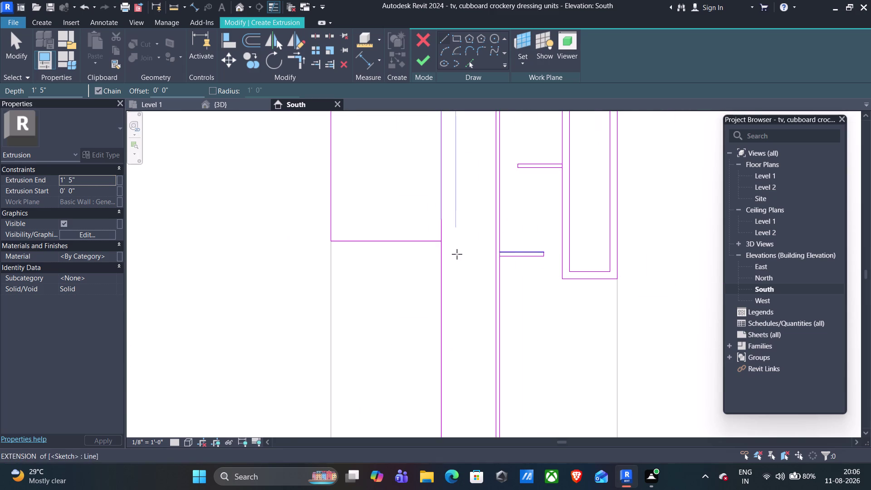
scroll(down, 3)
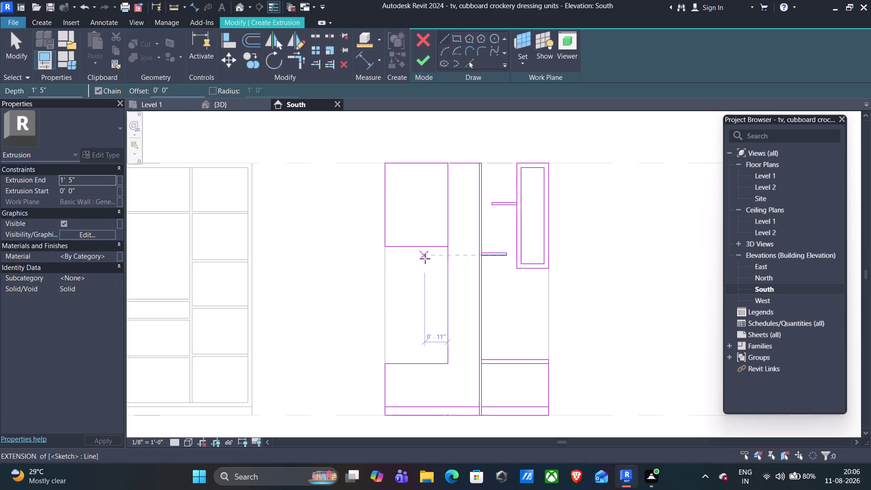
click(164, 91)
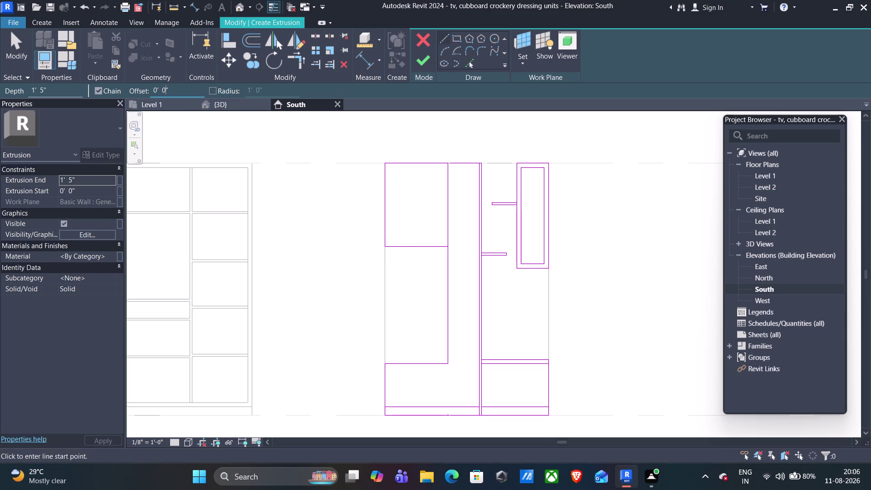
key(BackSpace)
key(1)
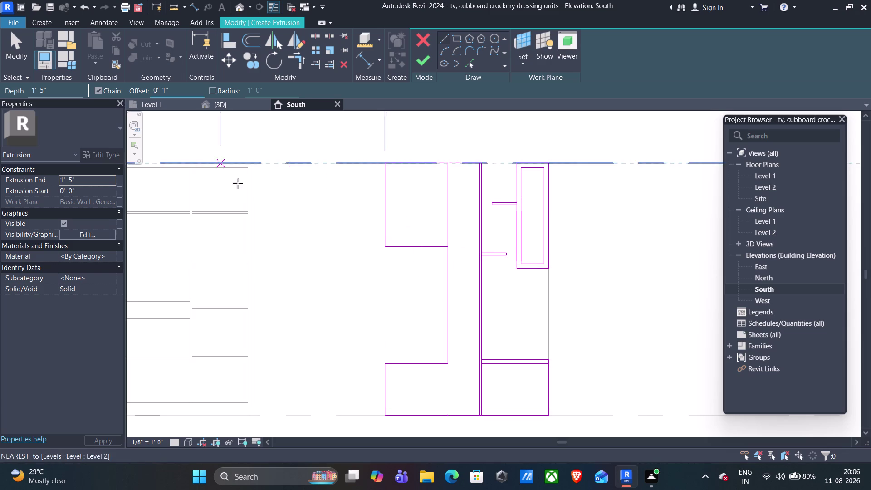
Draw a 2'-6" line across the opening, offset 1" inside its top edge.
scroll(up, 3)
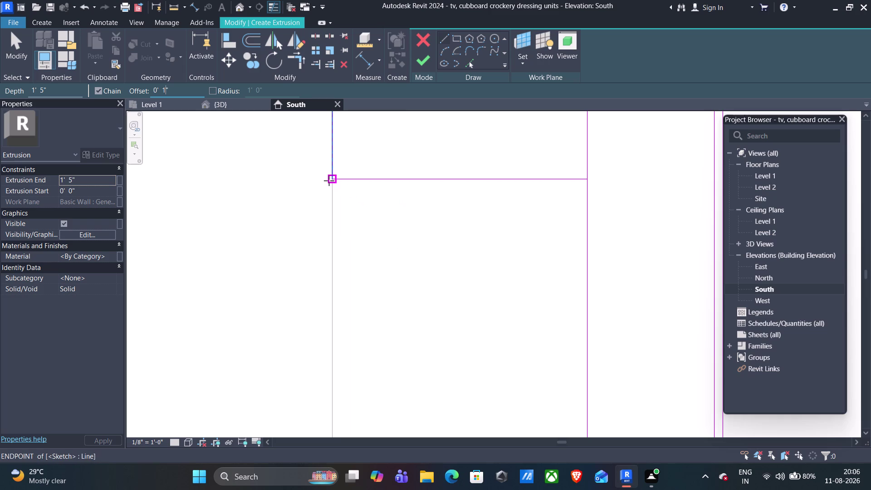
click(333, 180)
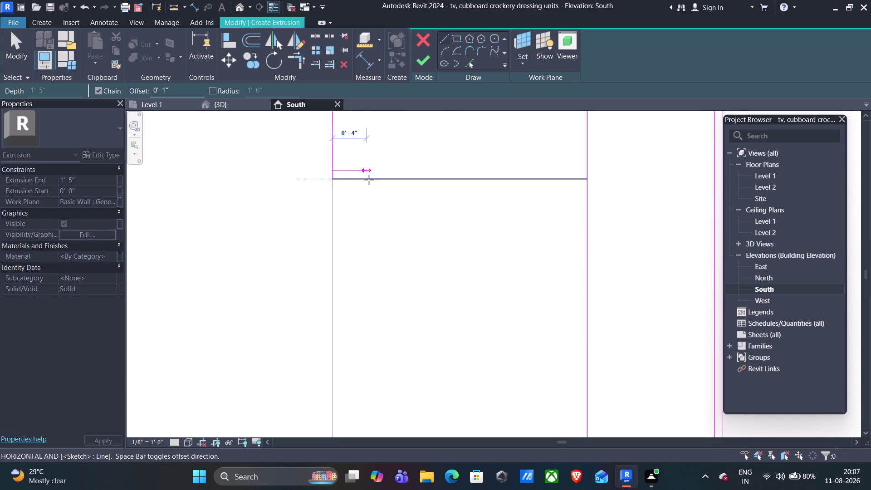
key(space)
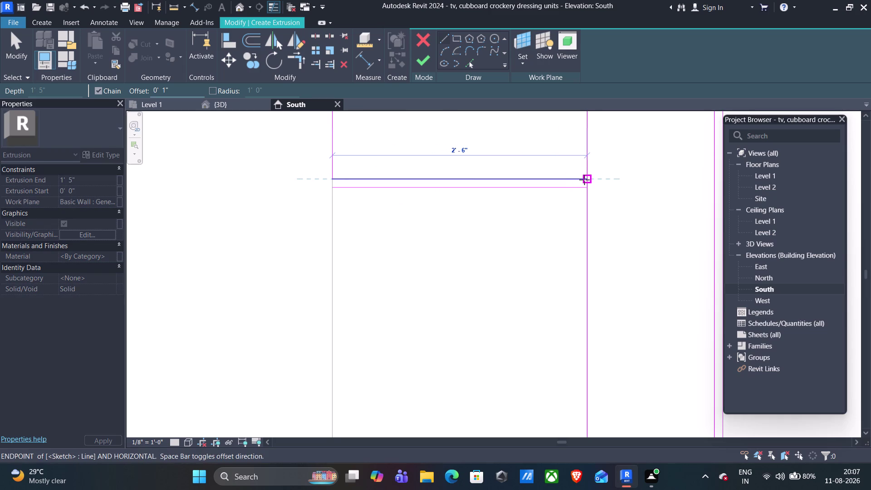
click(588, 180)
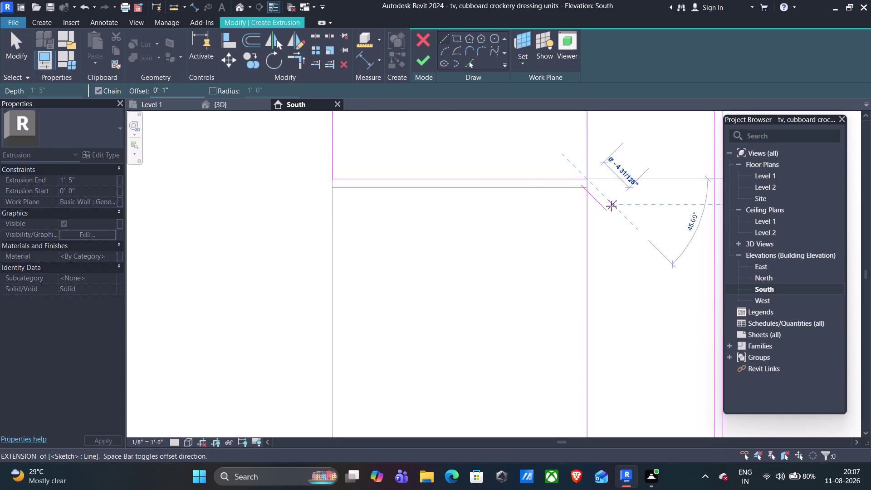
key(Escape)
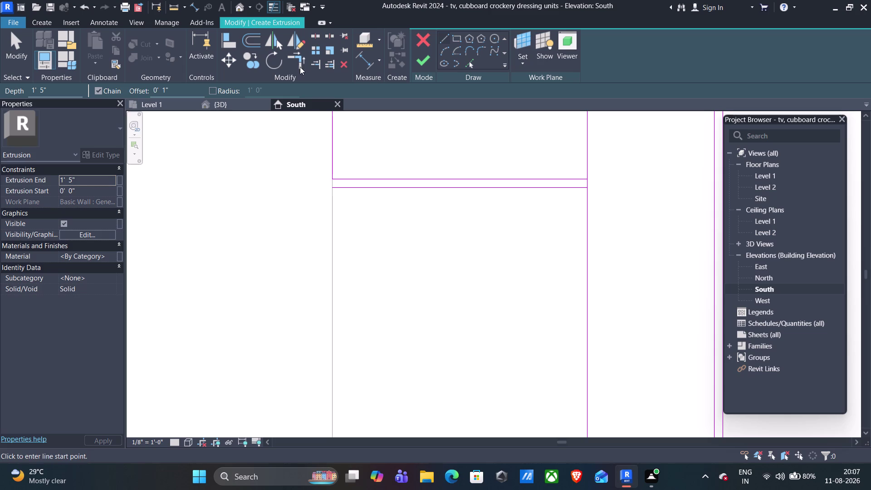
Trim the new offset line into a corner with the right vertical edge.
click(295, 62)
click(558, 186)
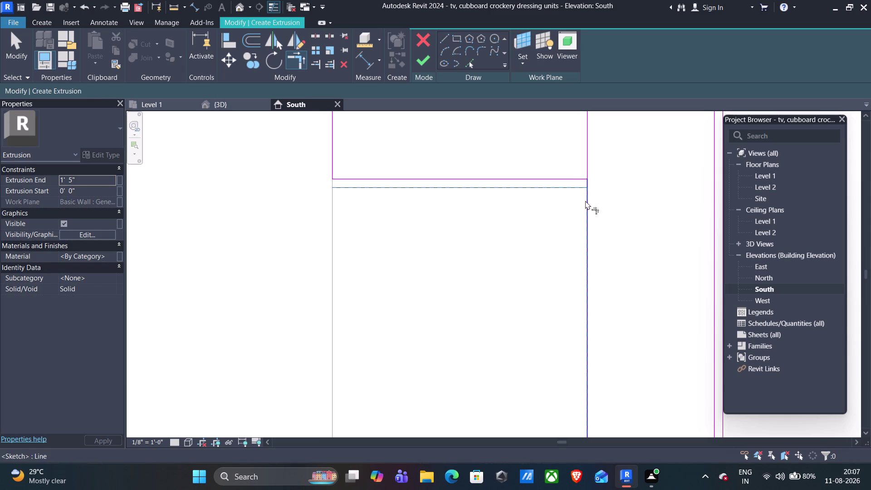
click(586, 202)
scroll(down, 3)
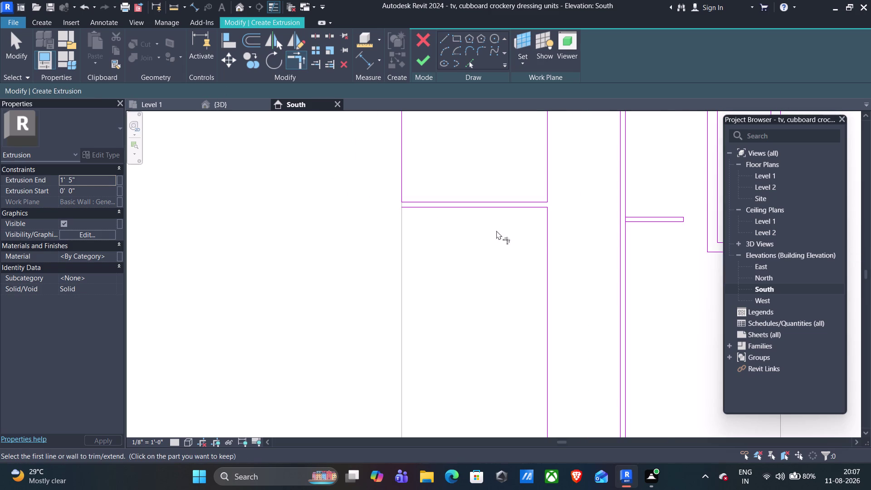
scroll(down, 3)
middle_drag(587, 255, 529, 256)
Draw a short vertical sketch line down the opening's left corner edge.
middle_click(529, 255)
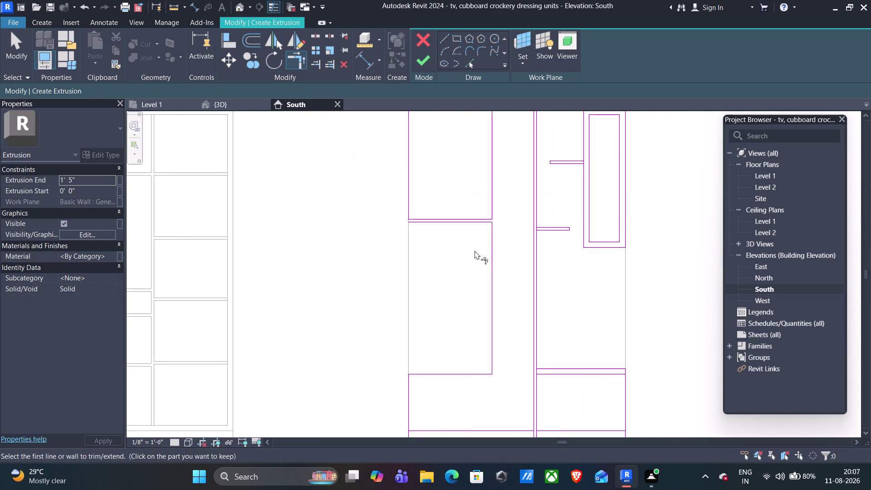
scroll(up, 3)
scroll(up, 3)
click(444, 43)
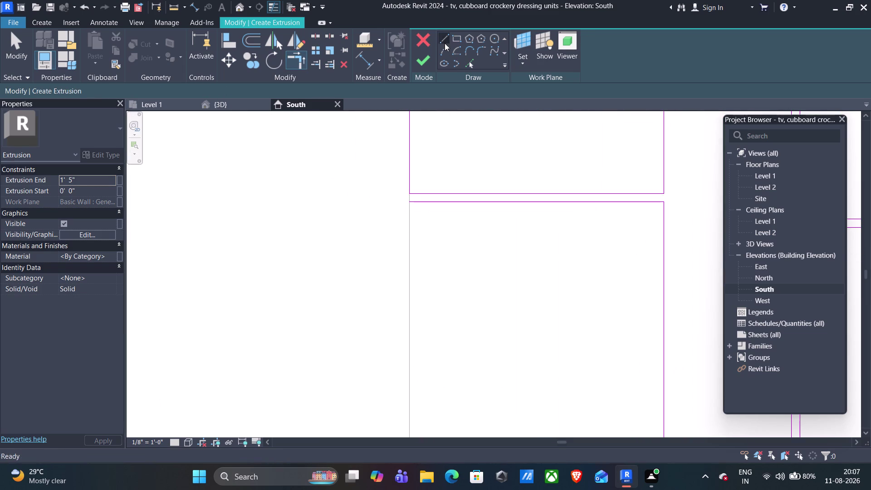
click(410, 193)
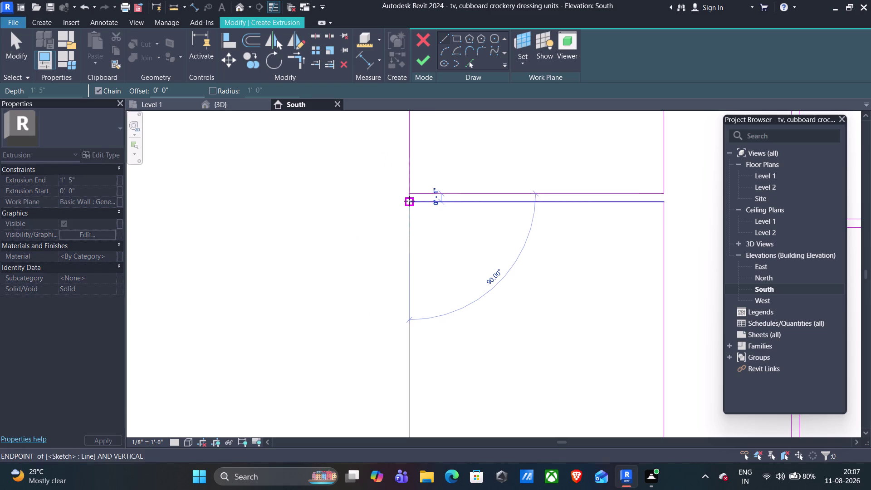
click(409, 202)
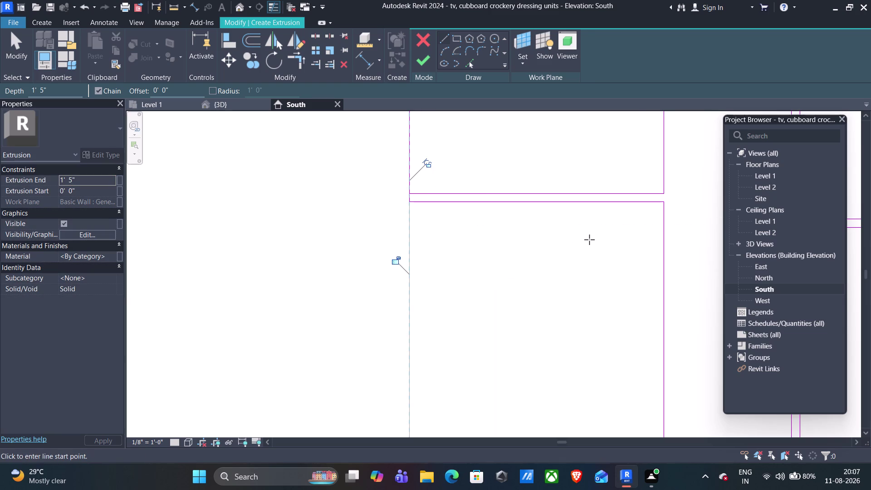
key(Escape)
Zoom into the crockery unit's upper shelf area and activate Trim/Extend to Corner.
scroll(down, 3)
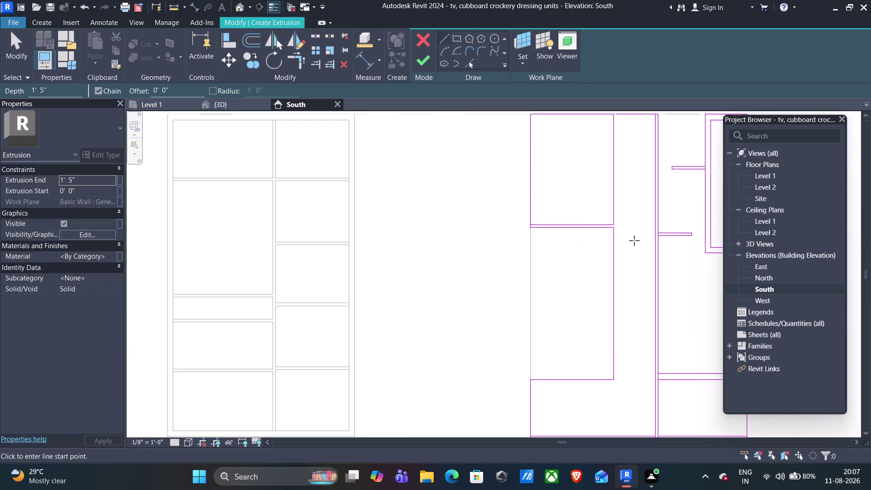
scroll(down, 3)
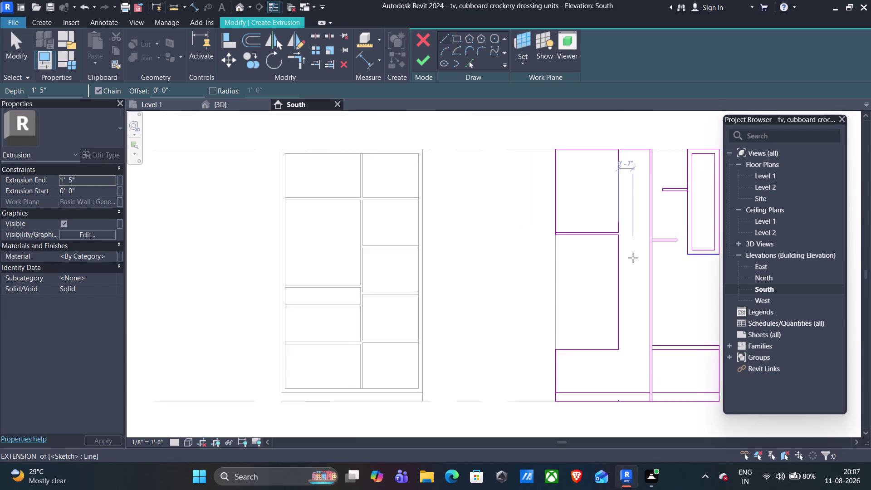
scroll(down, 3)
middle_drag(630, 257, 506, 226)
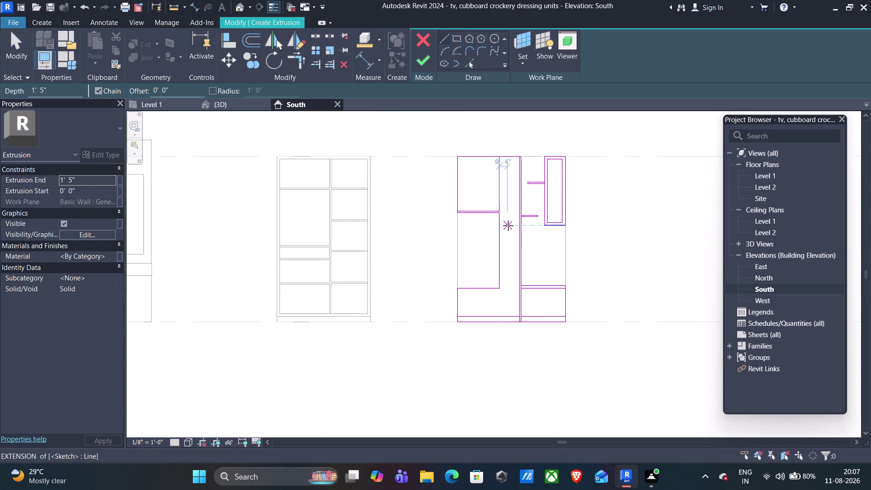
scroll(up, 3)
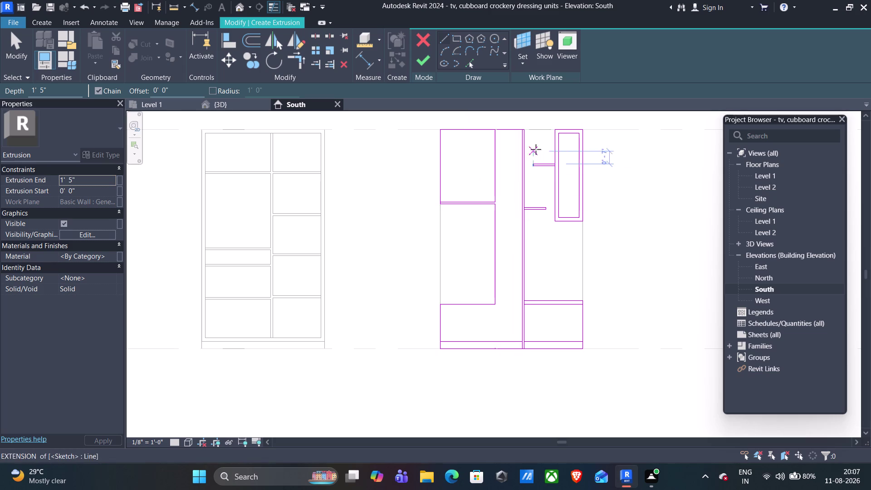
scroll(up, 3)
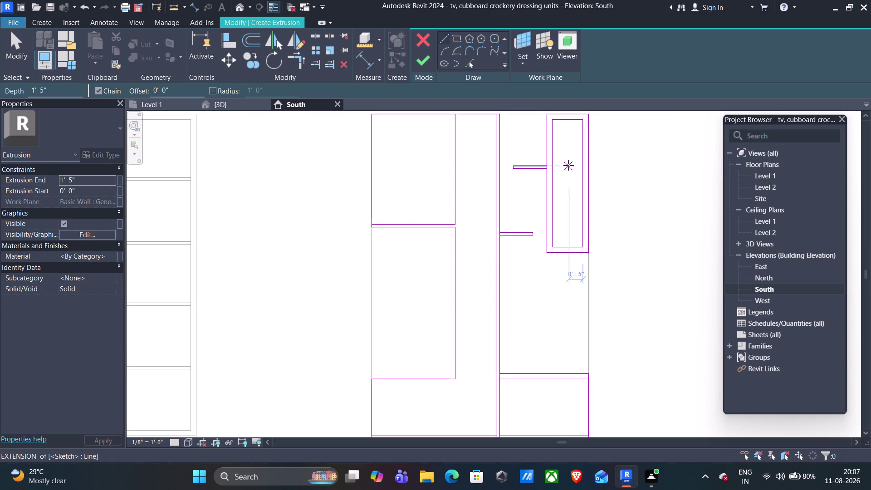
scroll(up, 3)
middle_drag(567, 167, 560, 255)
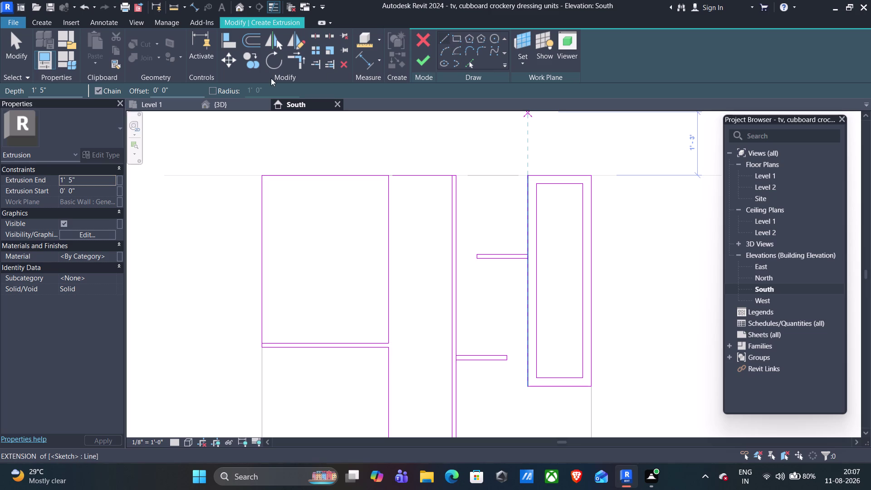
click(301, 56)
Trim the short shelf line into a corner with the side line, cancelling the join error.
scroll(up, 3)
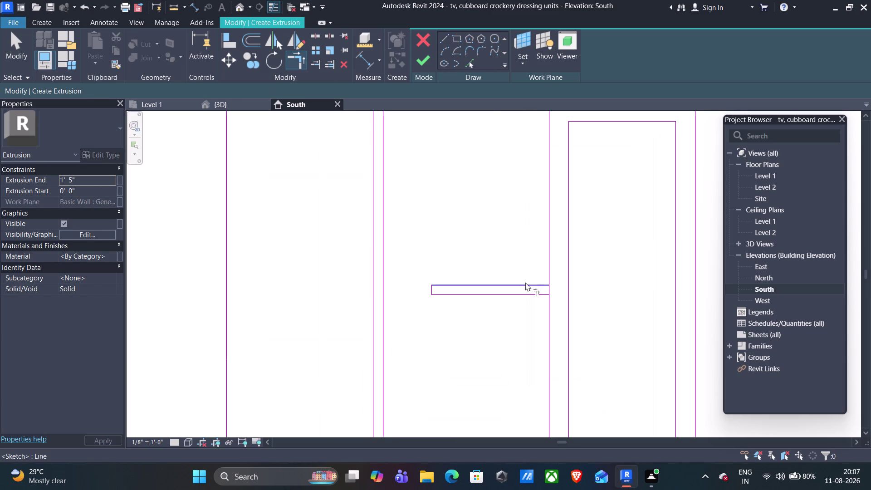
click(526, 282)
click(548, 273)
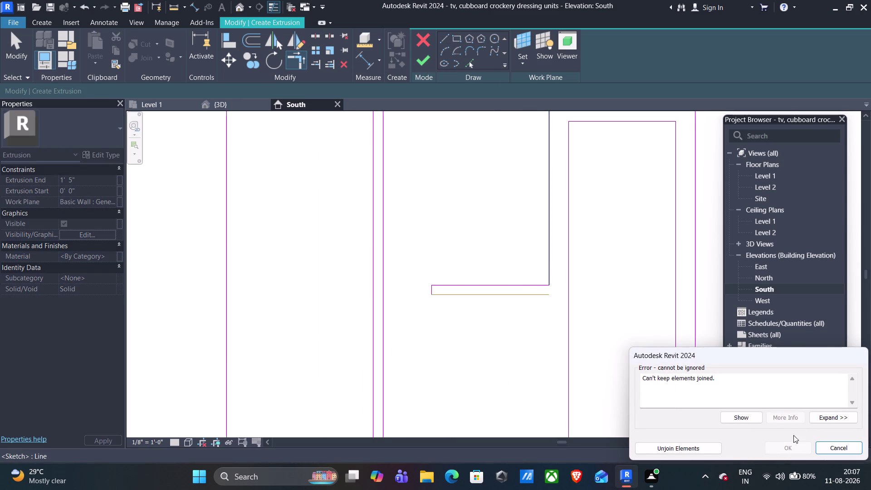
click(687, 448)
Trim the right panel's bottom line into a corner with the shelf line.
scroll(down, 3)
middle_drag(602, 311, 602, 312)
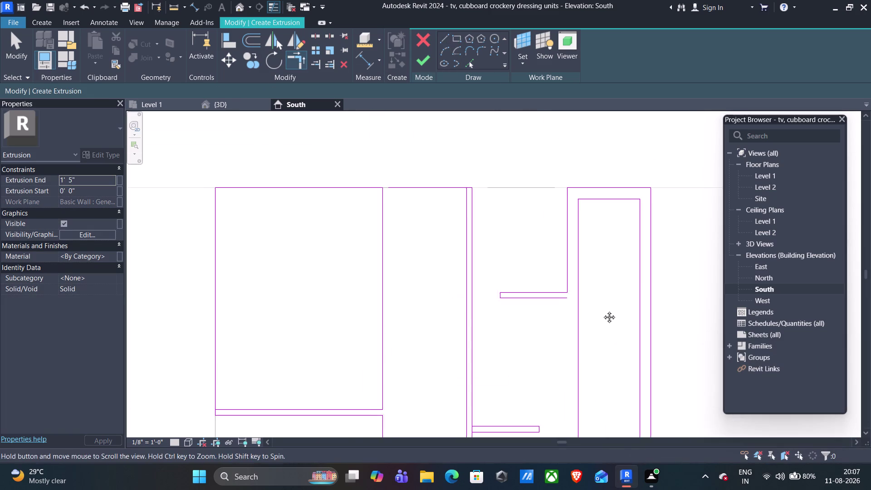
middle_drag(602, 311, 574, 232)
click(518, 219)
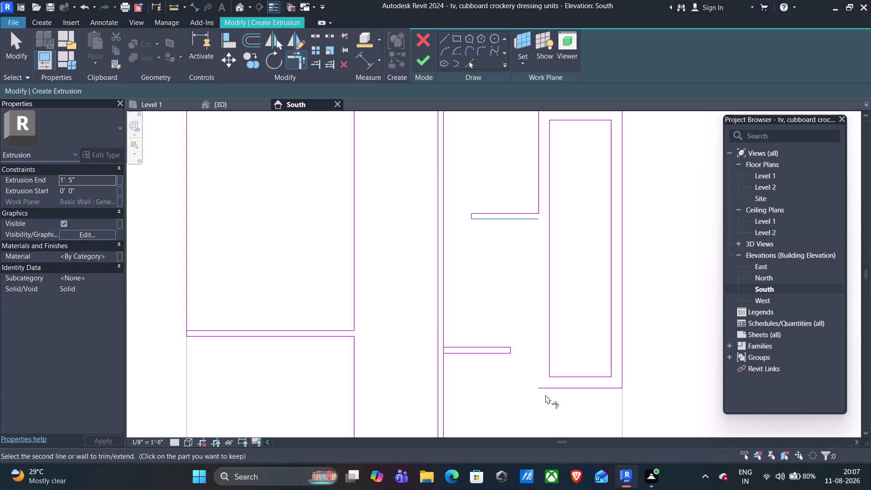
click(542, 388)
click(542, 388)
click(534, 219)
click(534, 219)
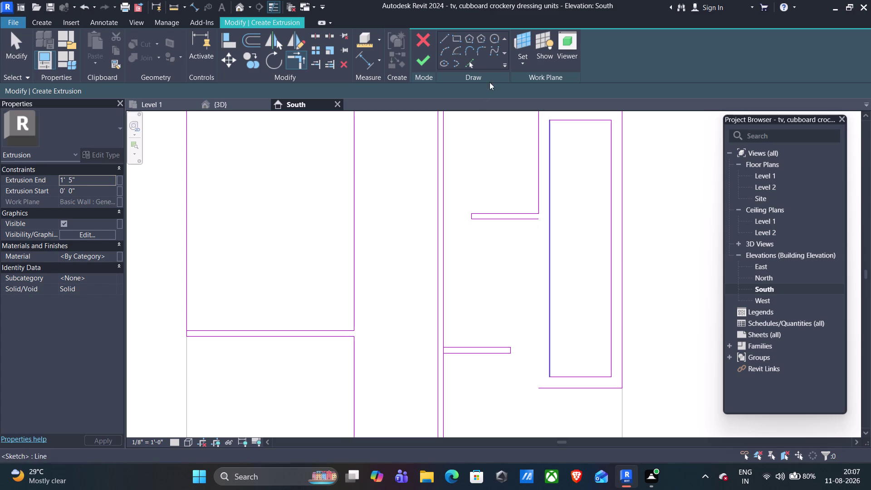
click(445, 36)
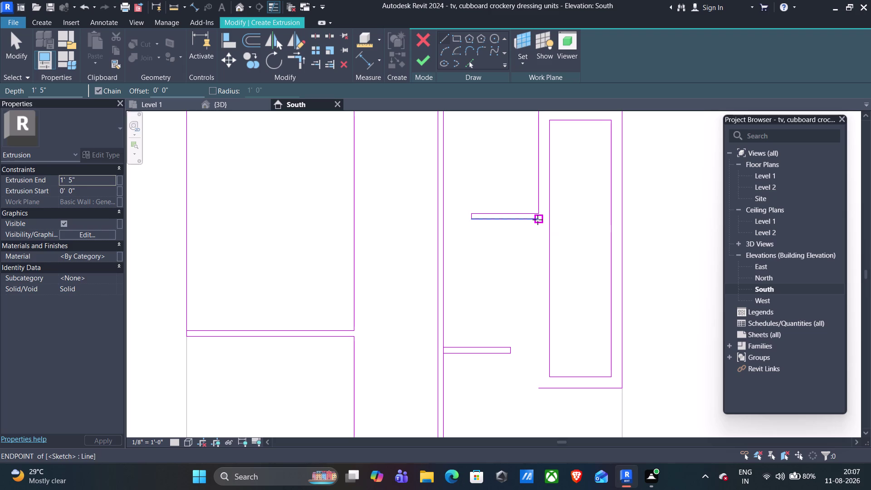
Draw a vertical sketch line from the shelf end down to the bottom edge.
click(538, 219)
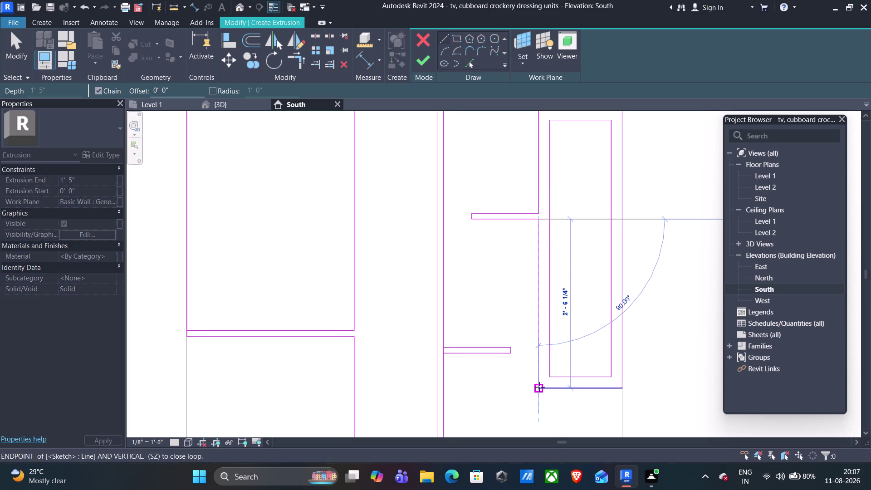
click(540, 387)
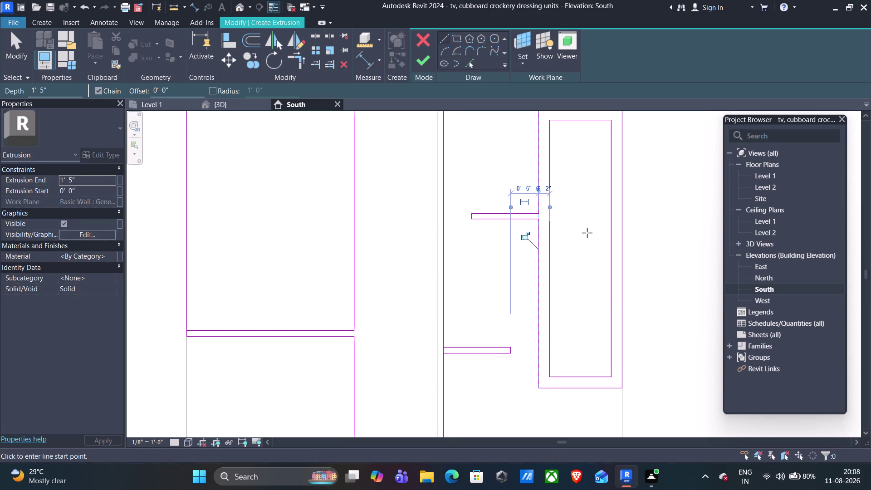
key(Escape)
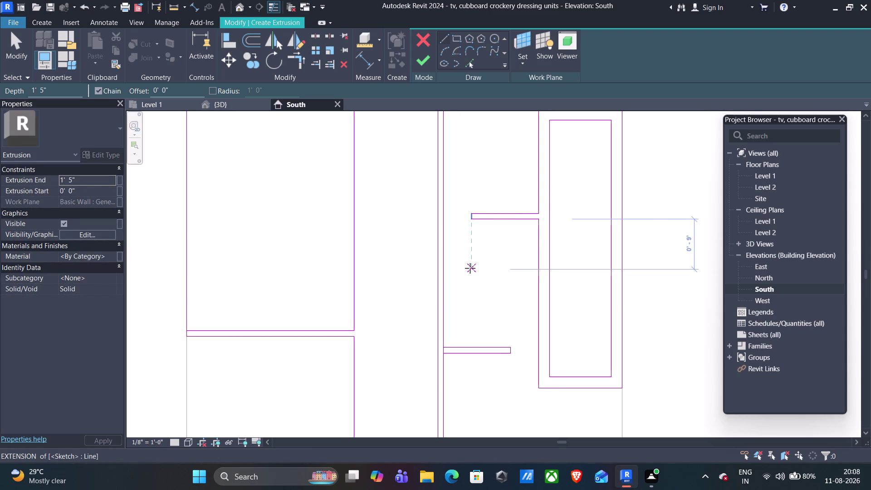
Try trimming two lower sketch lines into a corner and cancel the joining error.
scroll(up, 3)
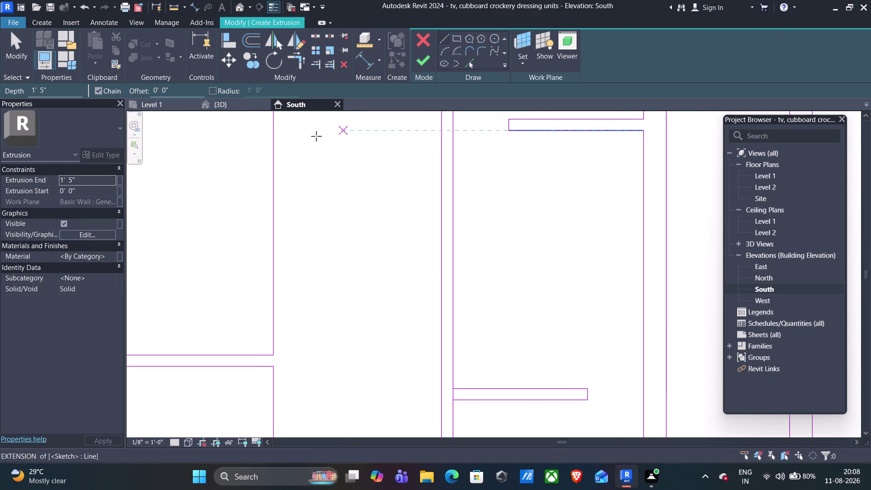
click(292, 65)
scroll(up, 3)
scroll(down, 3)
middle_drag(492, 288, 492, 220)
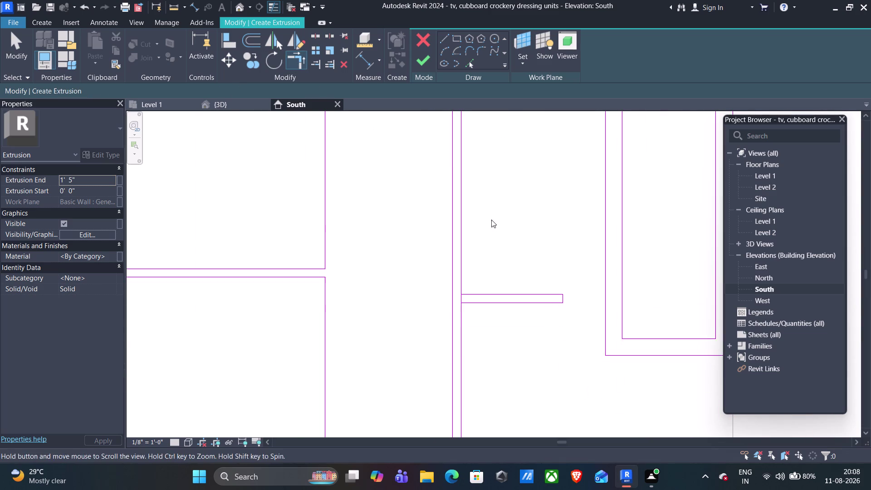
middle_drag(491, 220, 491, 219)
scroll(up, 3)
click(434, 316)
click(418, 303)
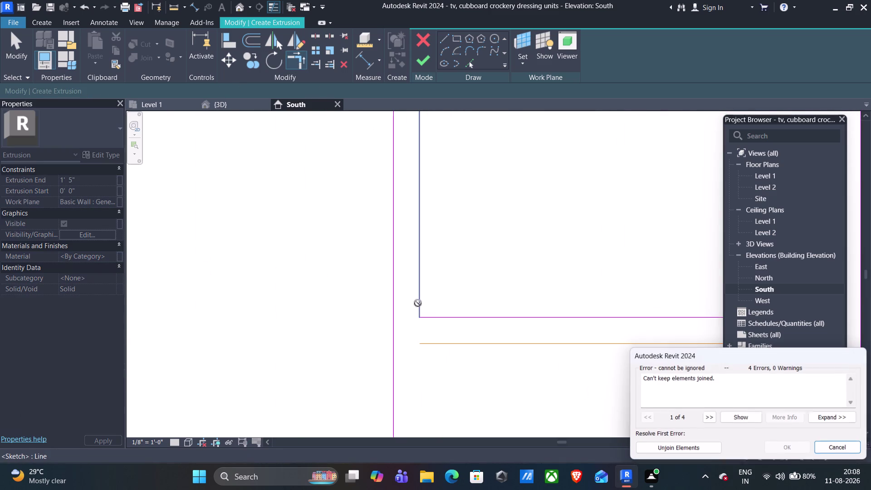
click(692, 446)
scroll(down, 3)
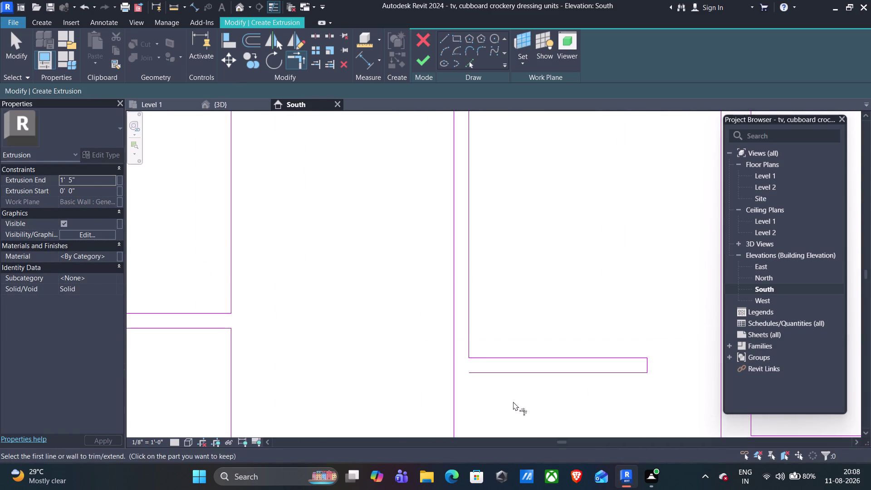
scroll(down, 3)
middle_drag(512, 401, 477, 233)
scroll(down, 3)
scroll(up, 3)
scroll(down, 3)
middle_drag(500, 355, 465, 220)
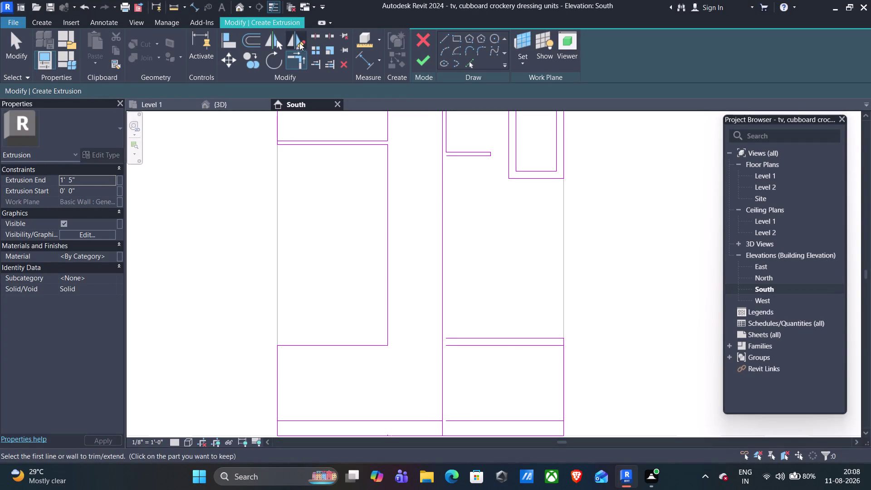
Draw a 4'-0" vertical line from the short shelf's left end to the lower cabinet.
click(442, 39)
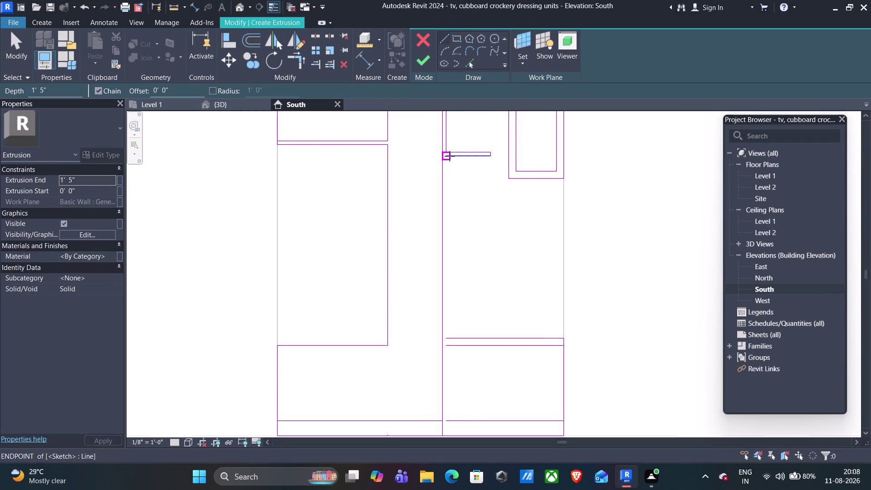
click(447, 156)
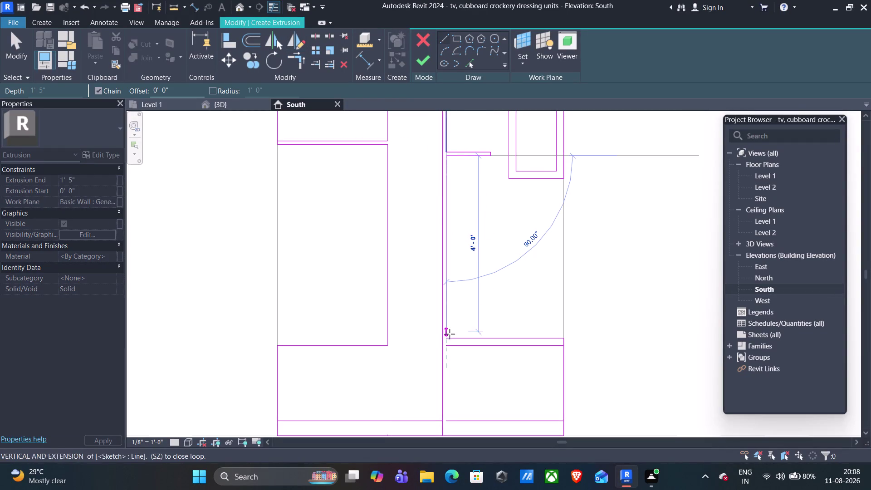
click(446, 339)
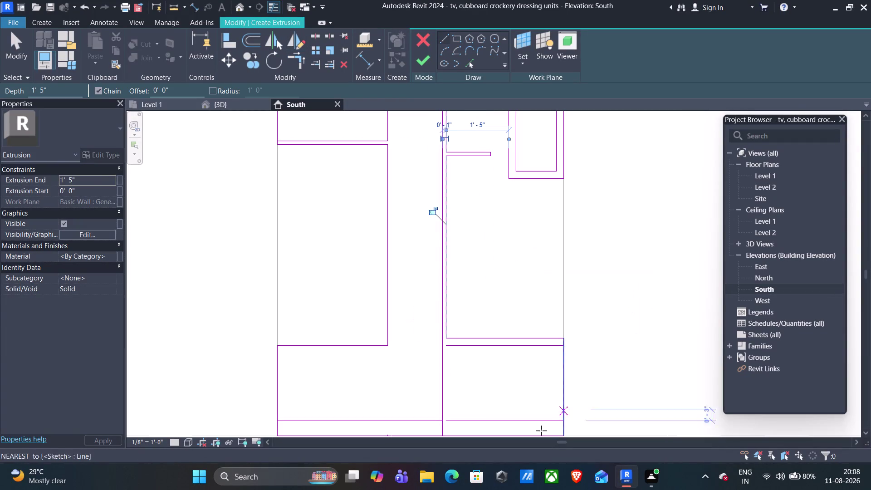
Draw a 1'-8 1/2" vertical line along the lower cabinet's left edge.
middle_drag(485, 397, 485, 285)
middle_click(486, 283)
scroll(up, 3)
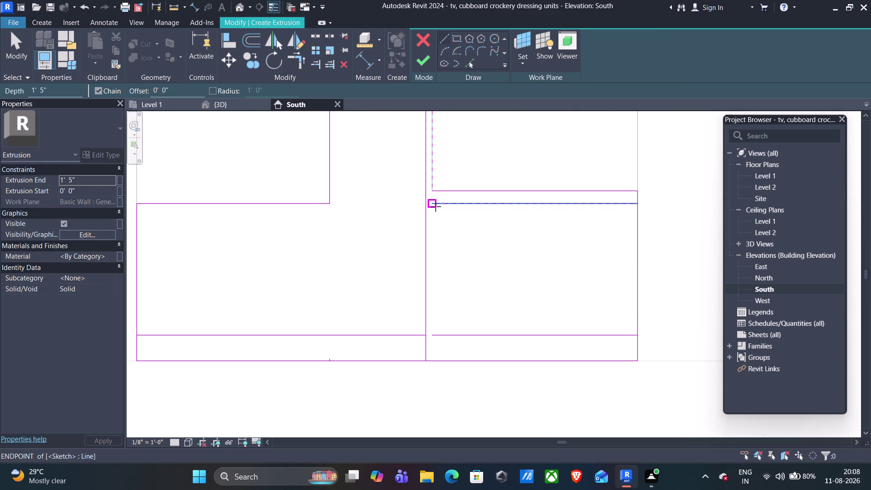
click(435, 204)
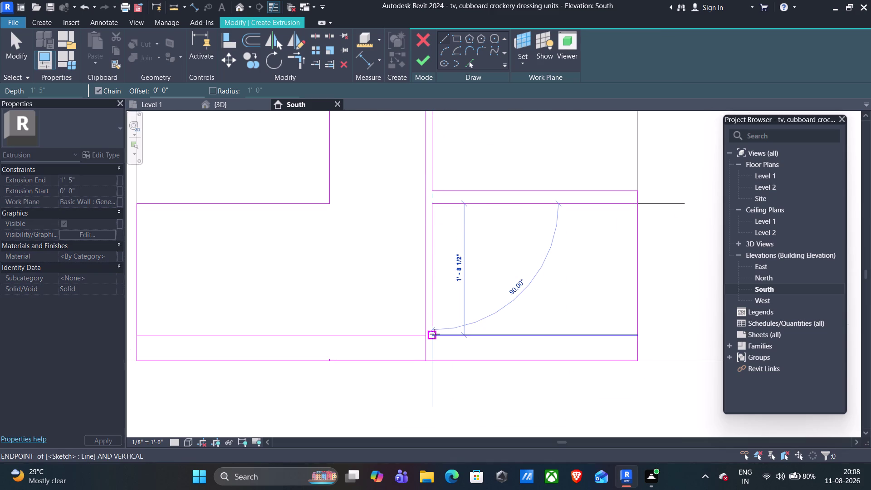
click(435, 334)
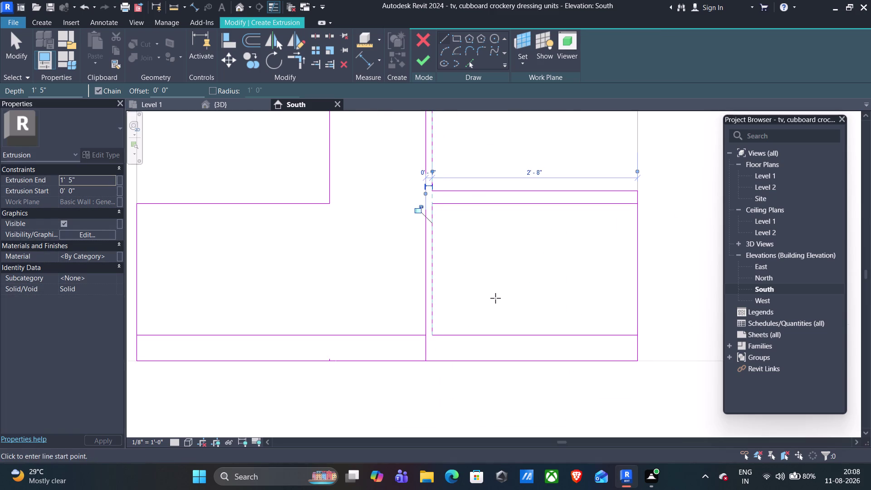
key(Escape)
scroll(down, 3)
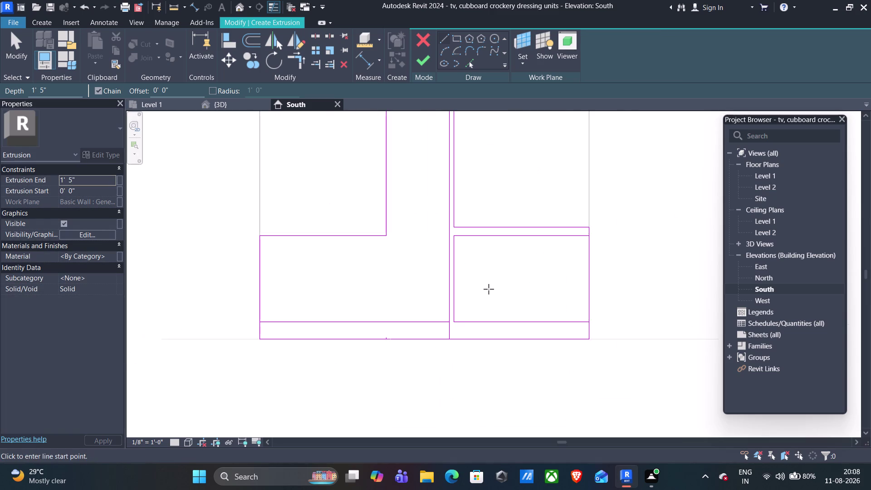
scroll(down, 3)
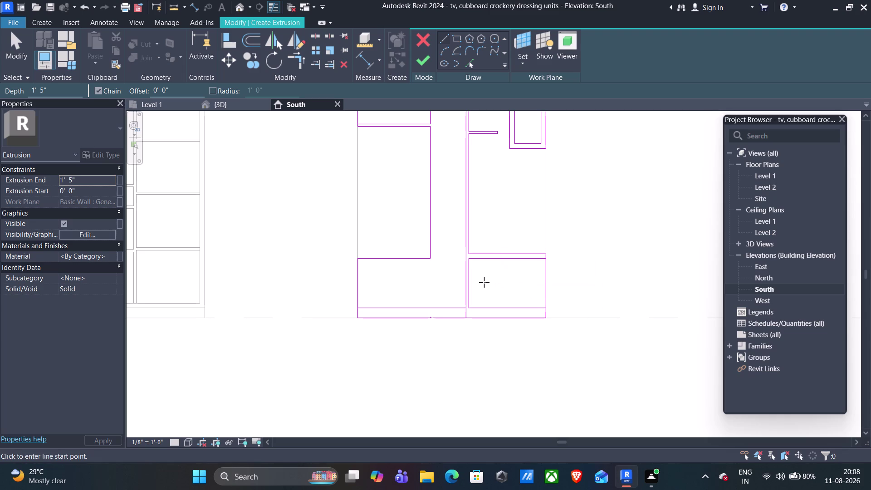
scroll(up, 3)
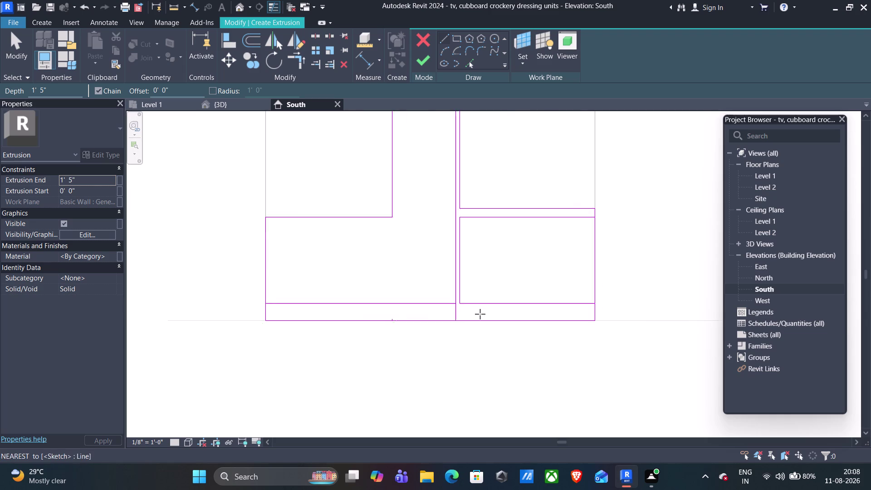
scroll(up, 3)
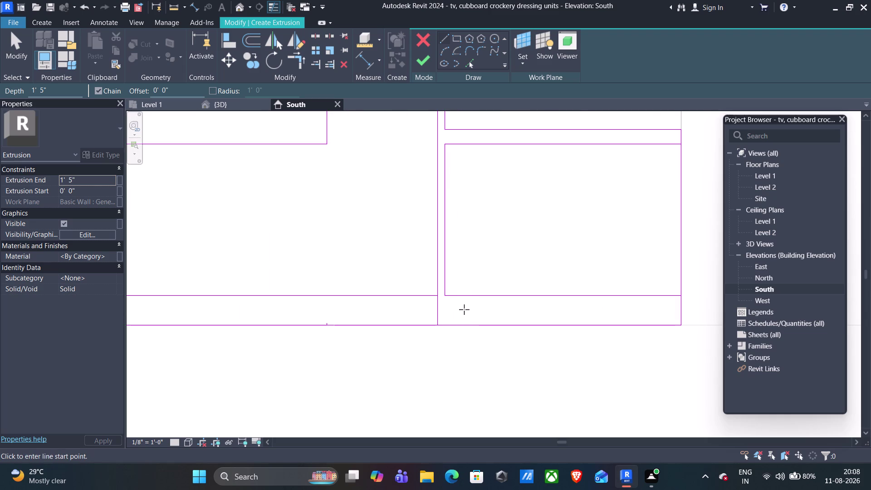
key(Escape)
Delete the long vertical sketch line and a second unwanted sketch line.
click(438, 309)
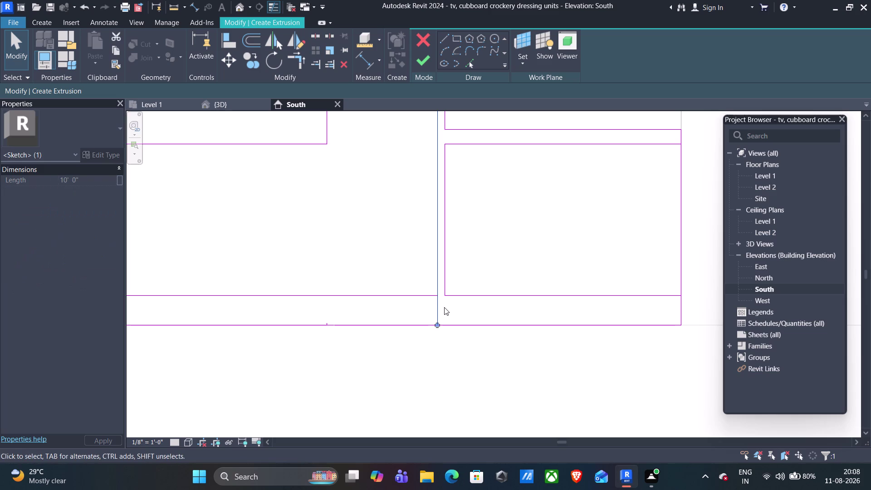
key(Delete)
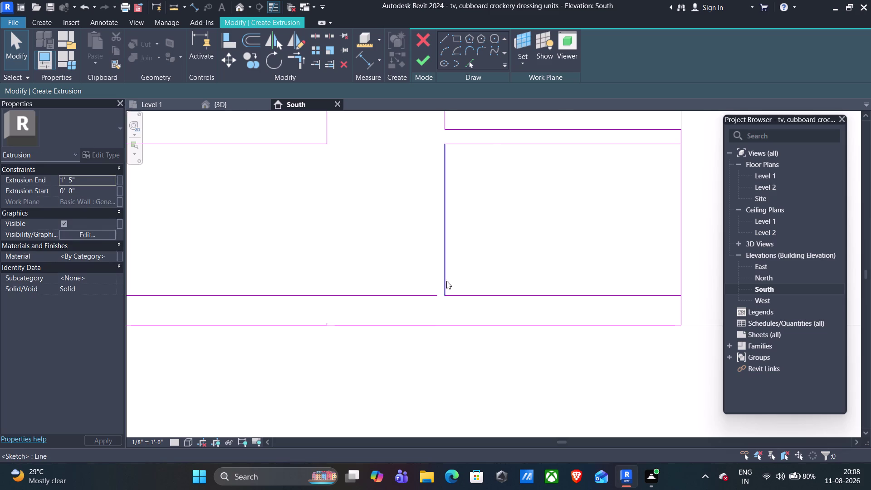
click(443, 280)
key(Delete)
Draw the vertical partition line in the crockery unit's extrusion sketch.
click(441, 43)
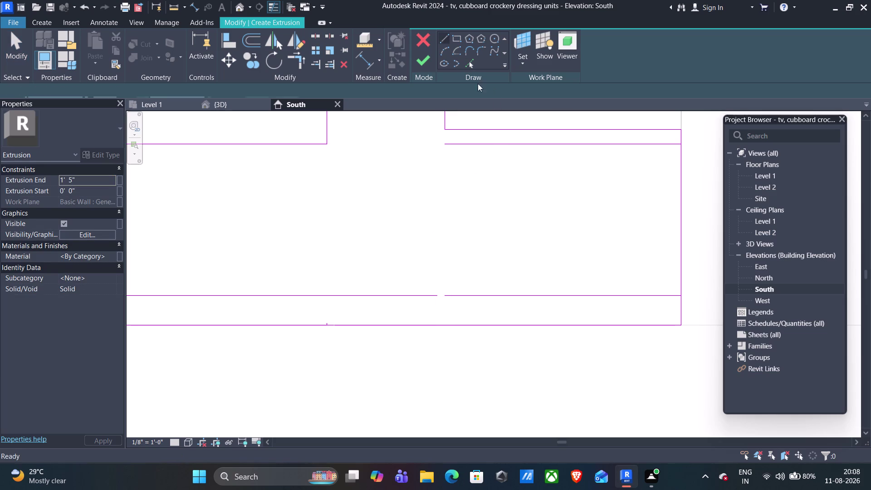
click(438, 296)
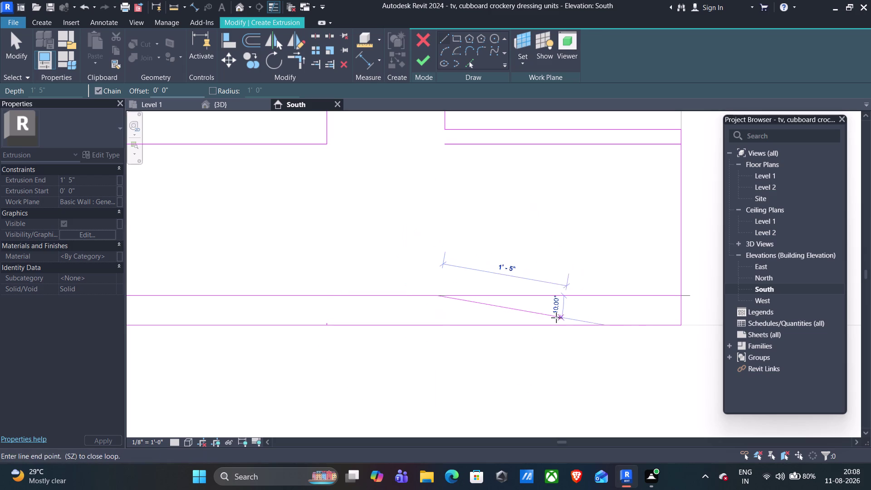
key(Escape)
click(446, 296)
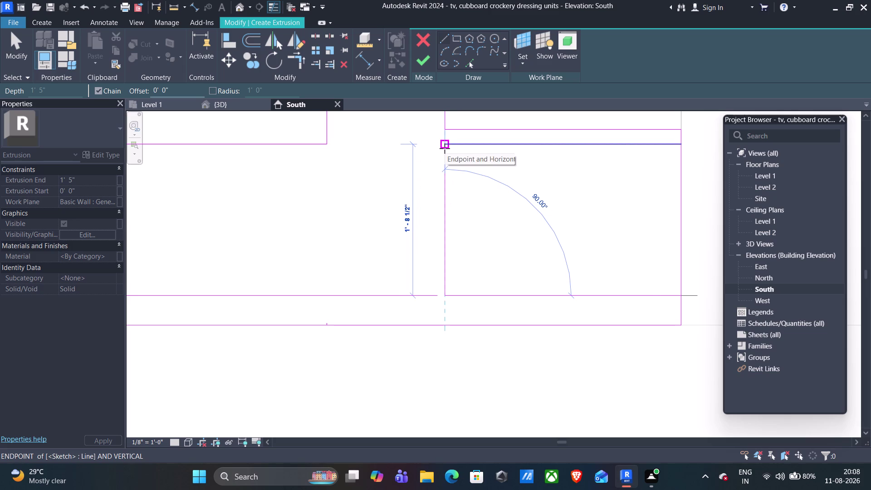
click(445, 148)
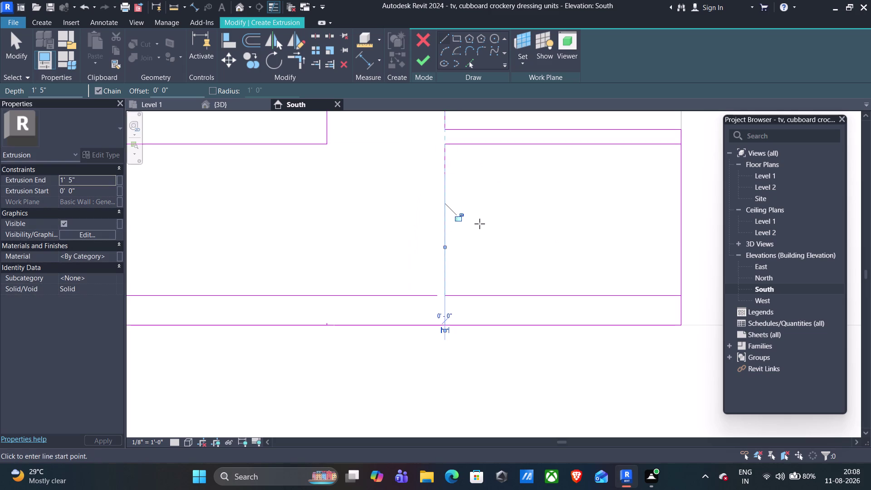
scroll(down, 3)
scroll(up, 3)
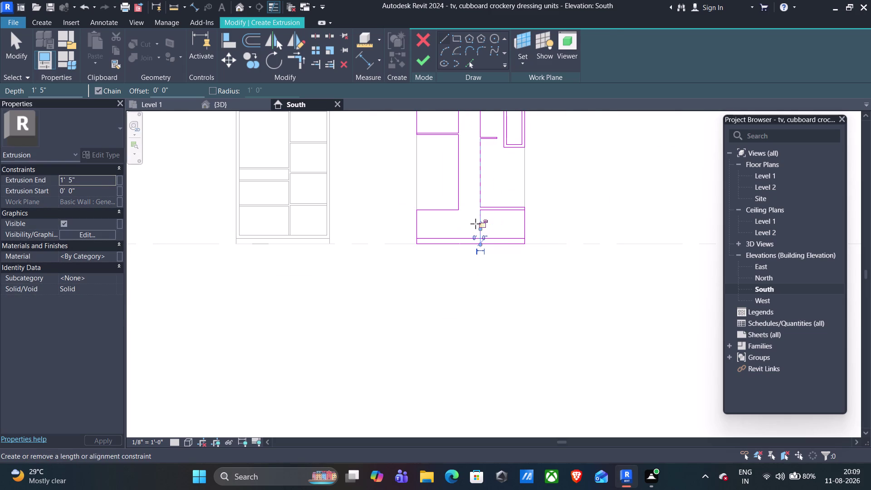
scroll(up, 3)
scroll(up, 3)
scroll(up, 3)
scroll(up, 3)
scroll(up, 3)
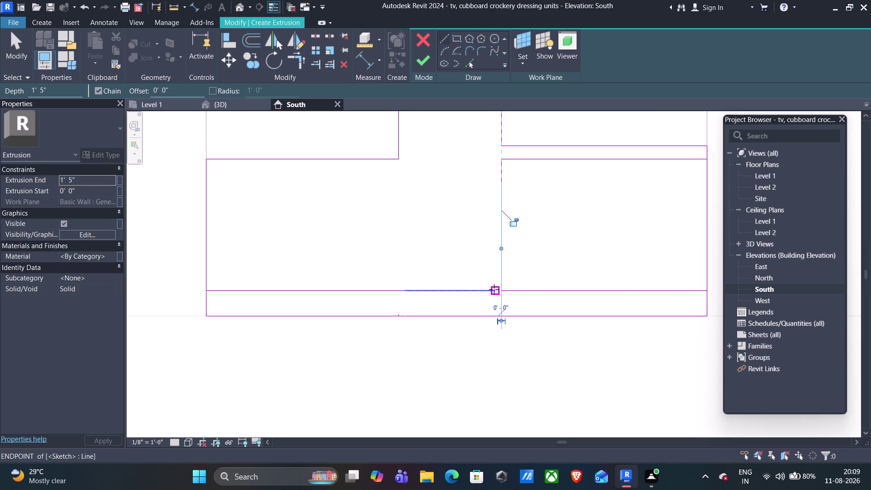
Attempt lines from the shelf endpoint and partition top, then cancel the unfinished line.
click(494, 290)
scroll(down, 3)
scroll(down, 3)
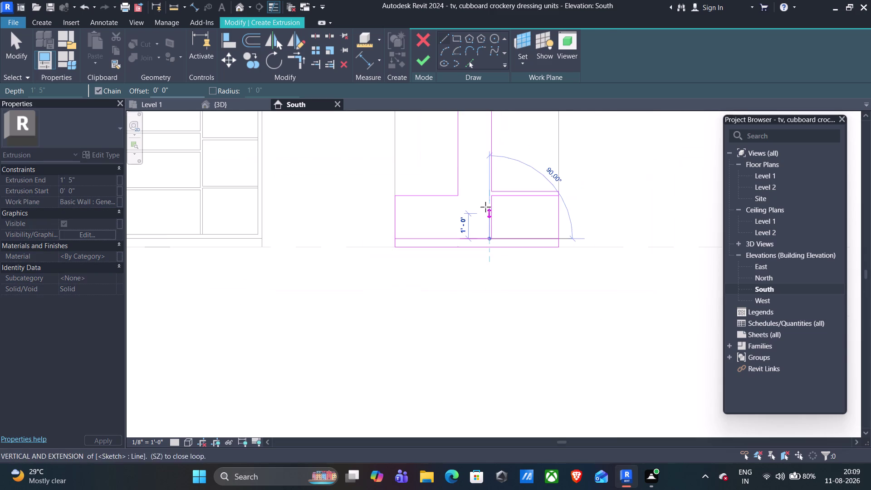
scroll(down, 3)
middle_drag(486, 162, 482, 247)
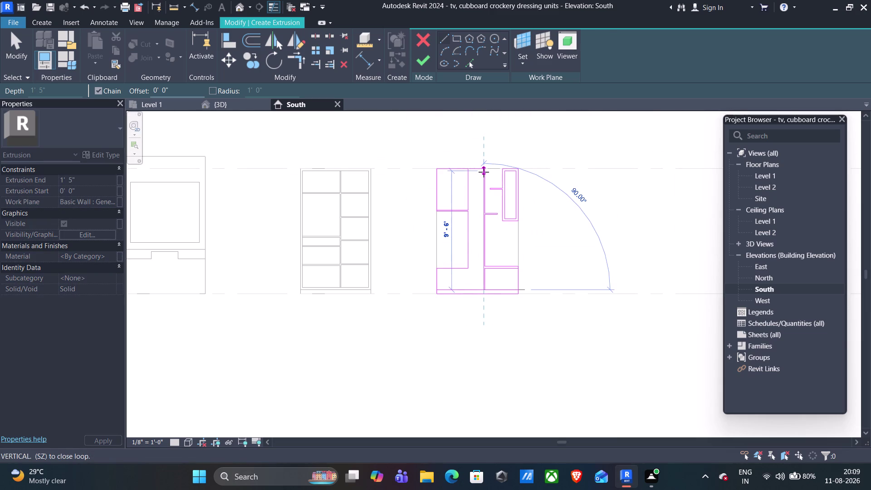
middle_drag(484, 172, 474, 246)
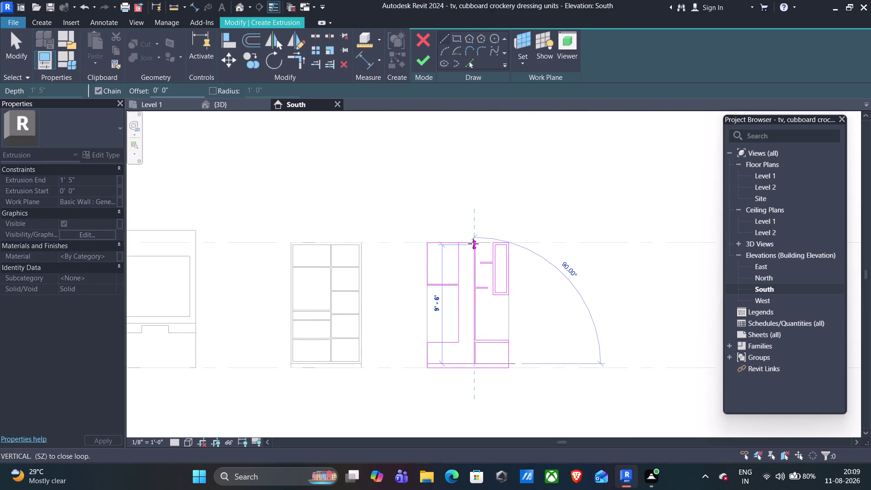
middle_drag(472, 244, 468, 326)
scroll(up, 3)
scroll(up, 3)
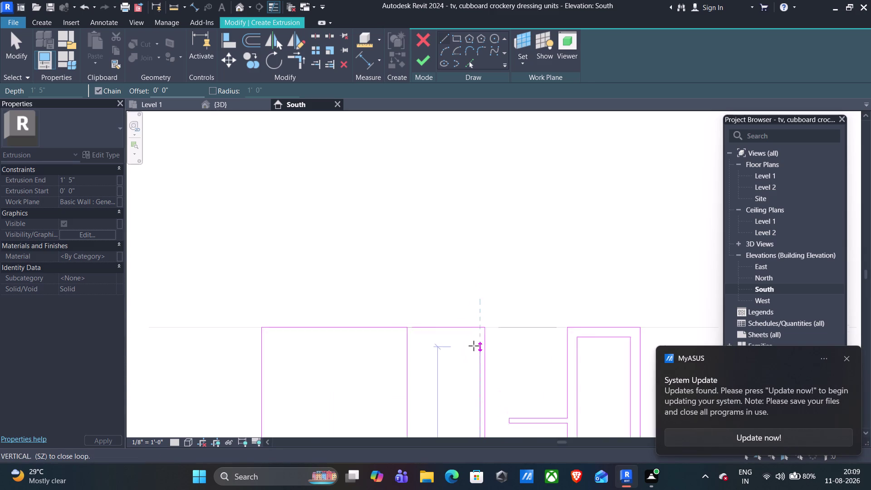
scroll(up, 3)
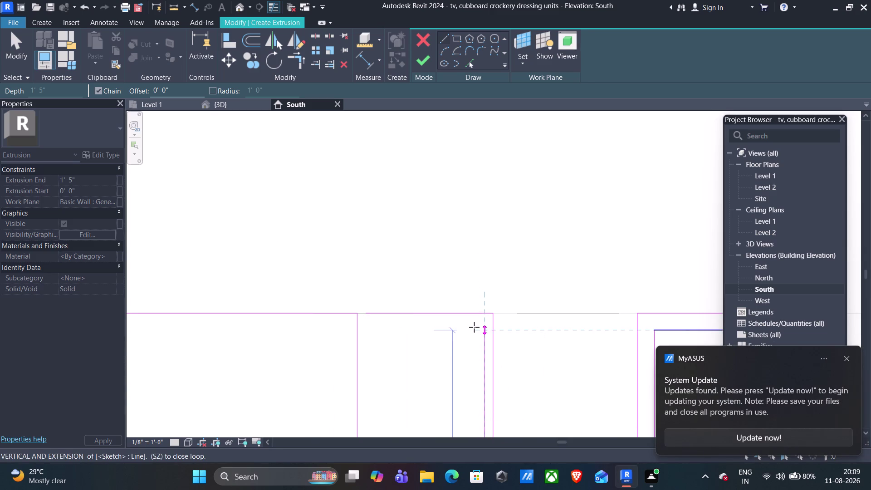
scroll(down, 3)
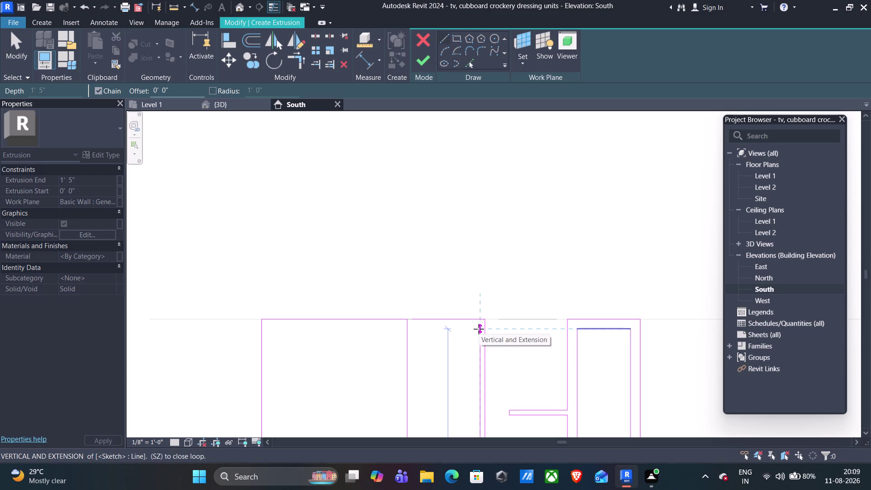
click(478, 328)
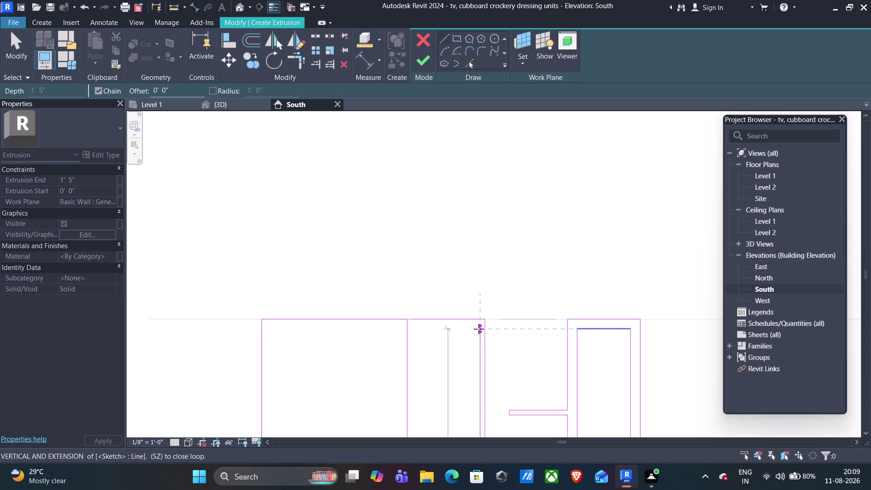
scroll(down, 3)
key(Escape)
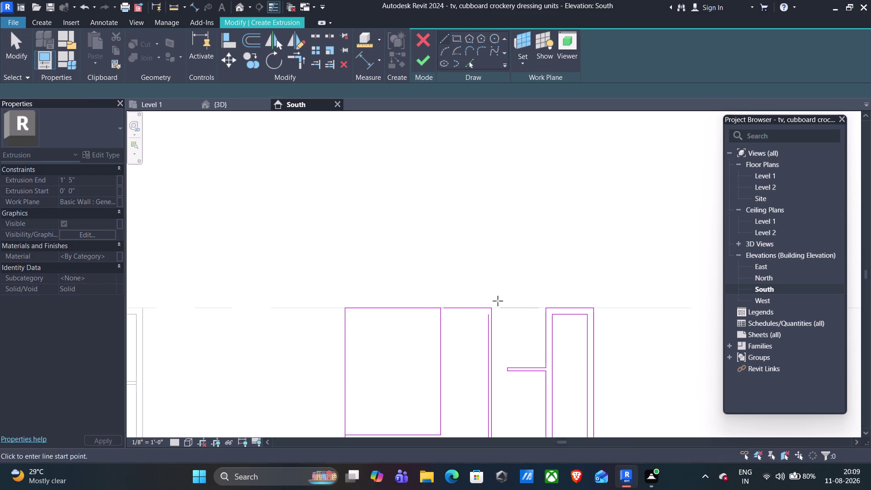
scroll(up, 3)
Draw lines from the inner top corner down to the bottom shelf, closing the strip with a 1'-2" base.
click(453, 305)
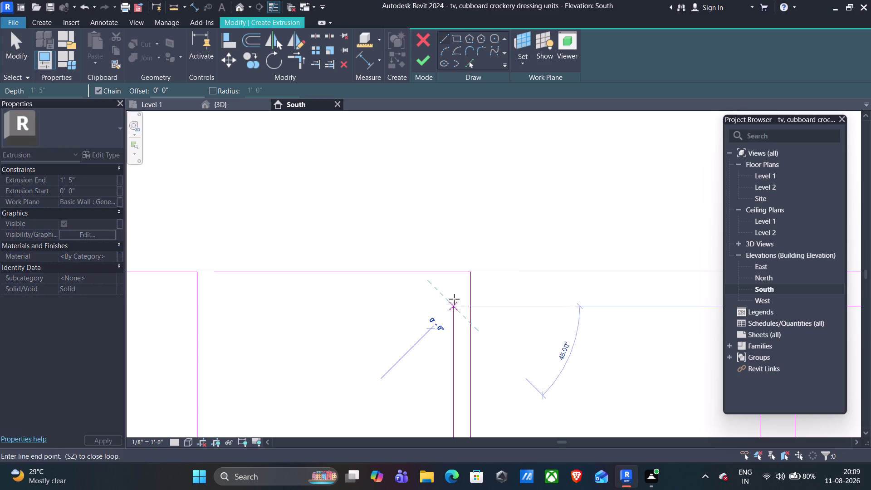
click(454, 289)
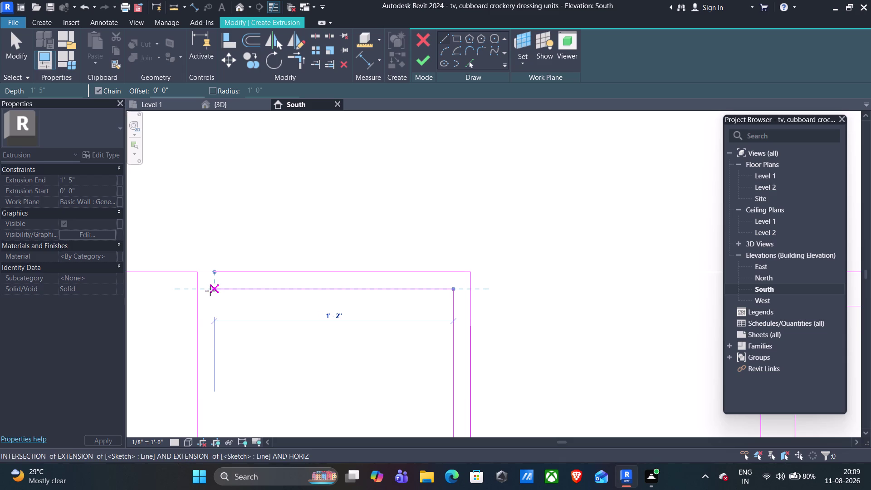
click(210, 290)
scroll(down, 3)
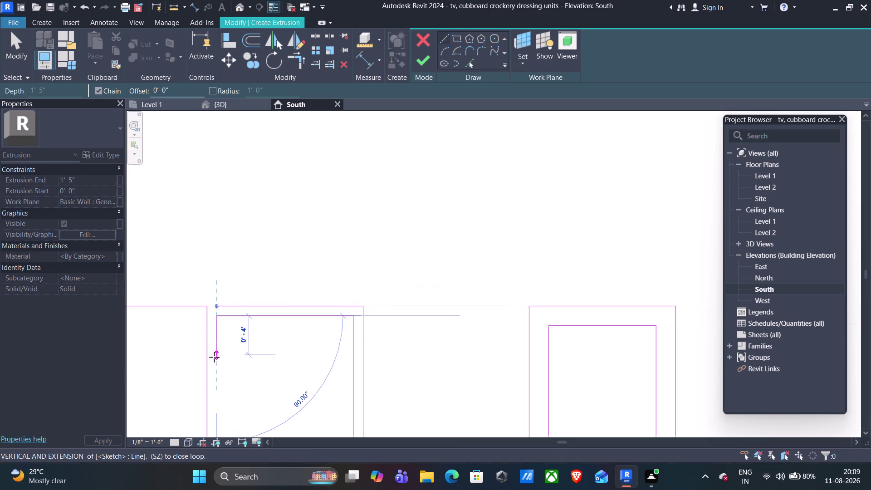
middle_drag(214, 362, 245, 279)
scroll(up, 3)
scroll(down, 3)
scroll(down, 3)
middle_drag(252, 393, 271, 296)
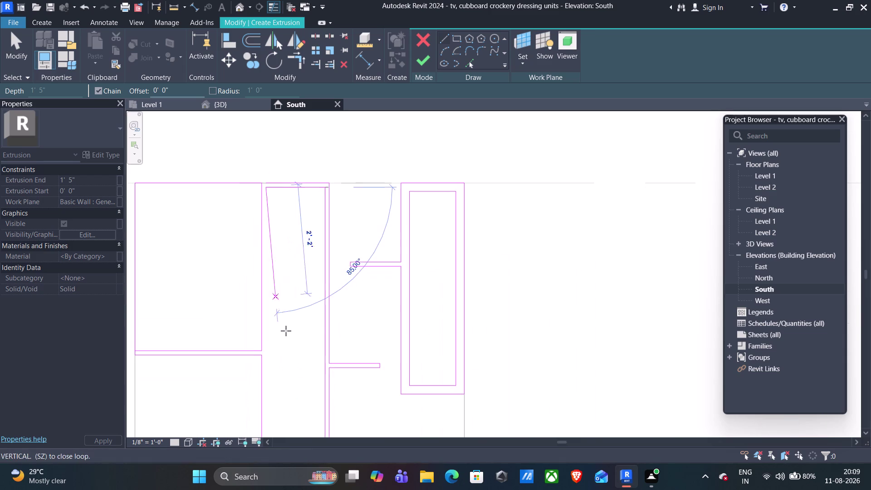
middle_drag(271, 375, 291, 249)
middle_drag(294, 348, 298, 324)
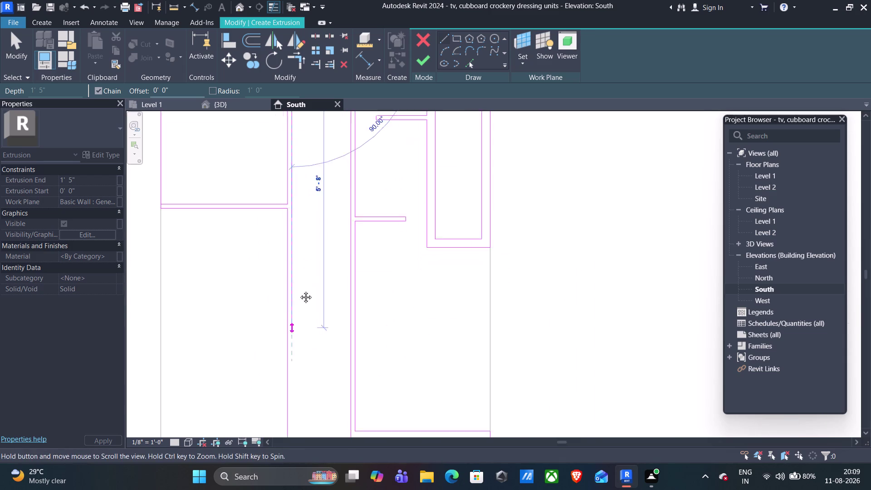
middle_drag(299, 325, 300, 227)
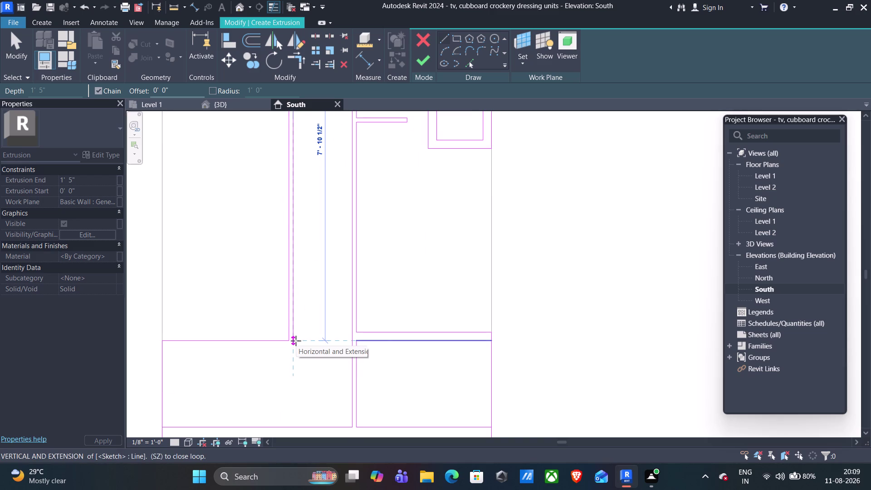
middle_drag(293, 346, 294, 338)
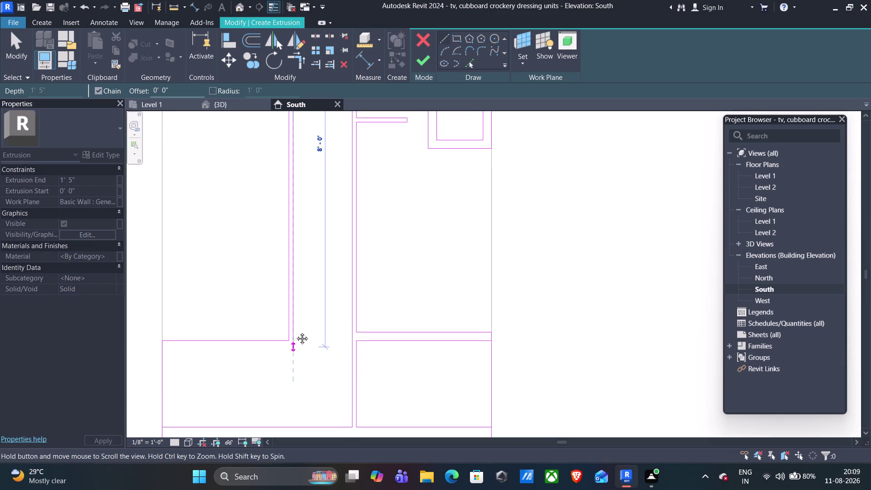
middle_drag(294, 338, 304, 255)
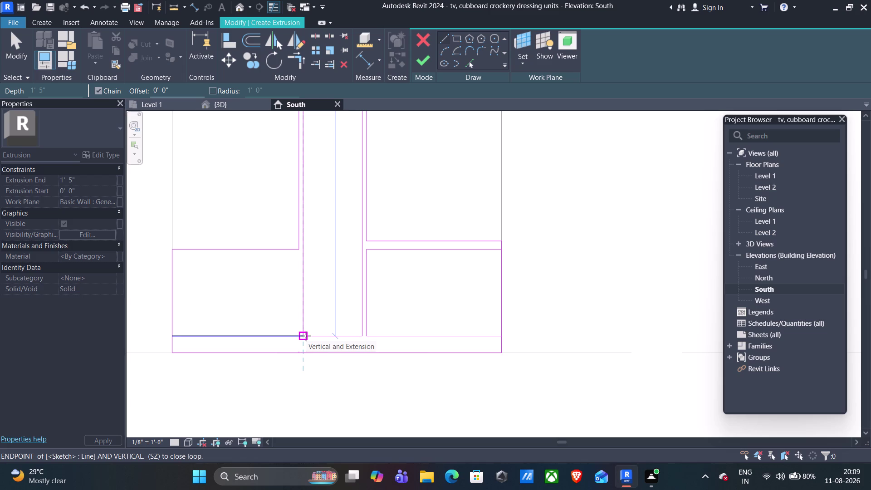
click(306, 336)
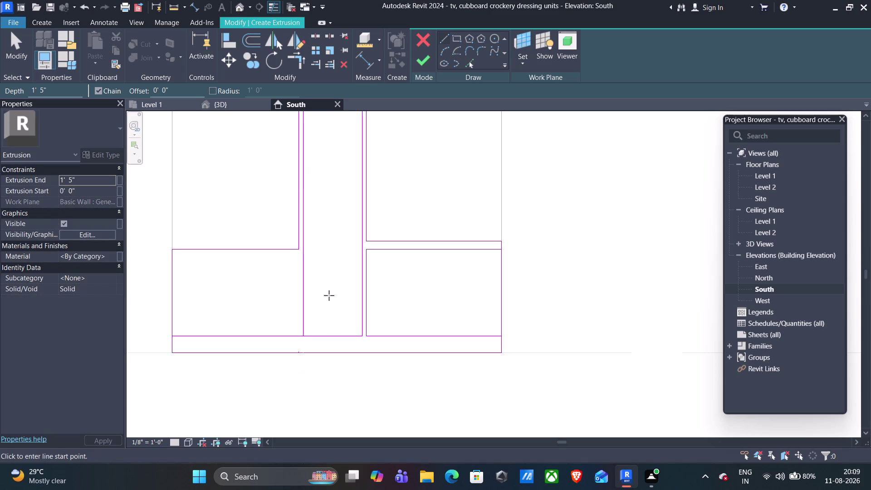
key(Escape)
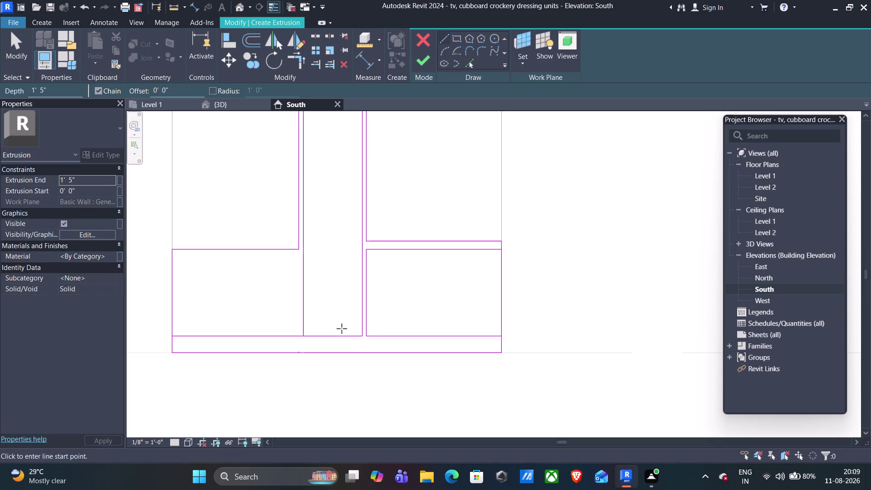
key(Escape)
click(336, 333)
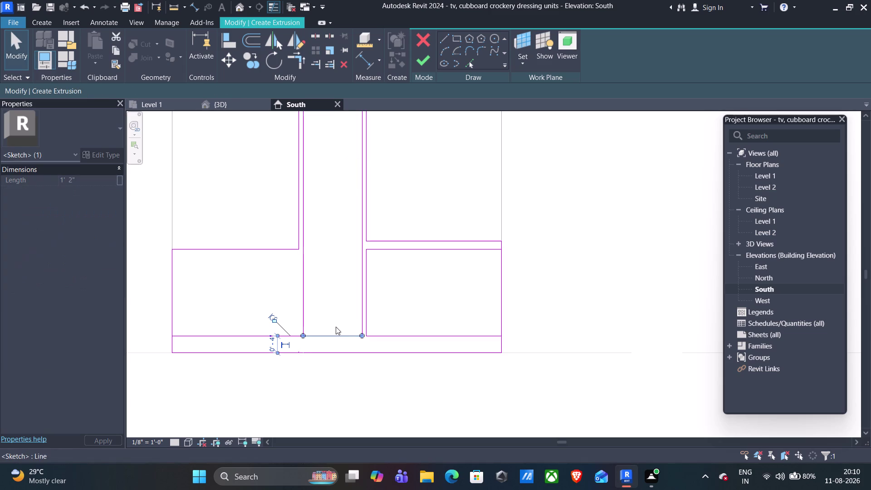
Deselect, zoom out on the South elevation, and switch to {3D} to check the crockery outline.
key(Escape)
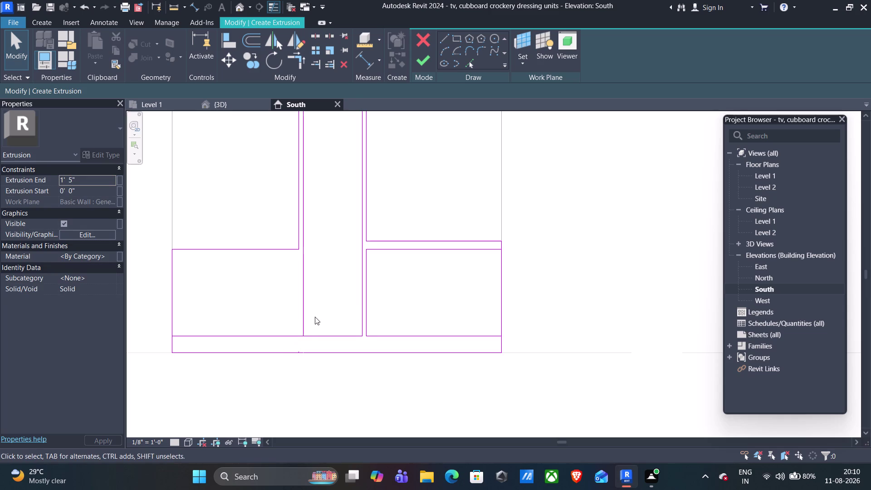
scroll(down, 3)
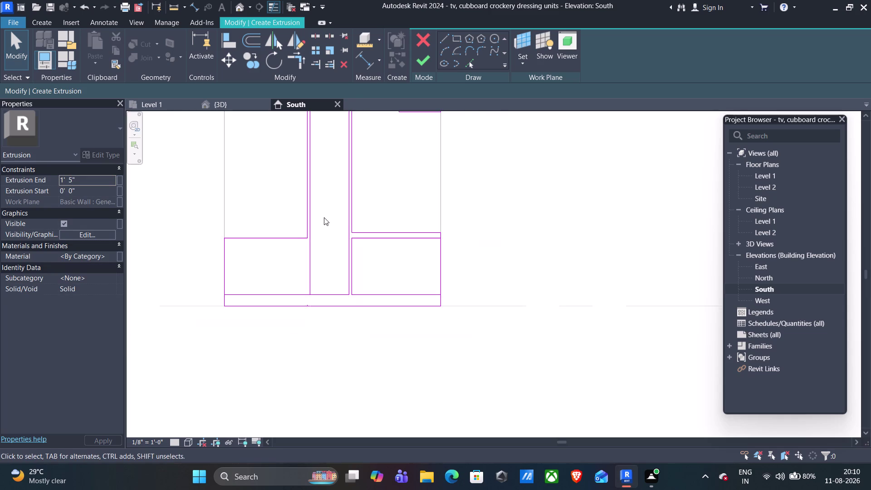
middle_drag(324, 217, 328, 320)
scroll(down, 3)
middle_drag(330, 238, 334, 332)
scroll(up, 3)
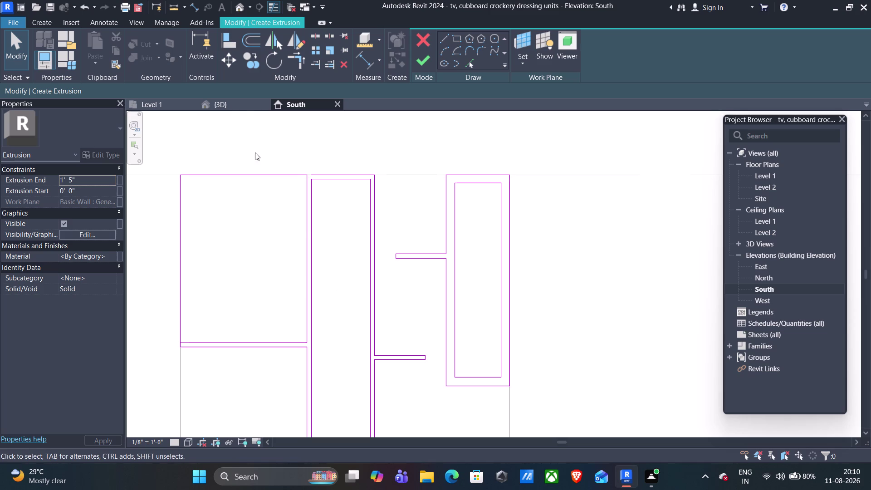
click(246, 111)
click(241, 104)
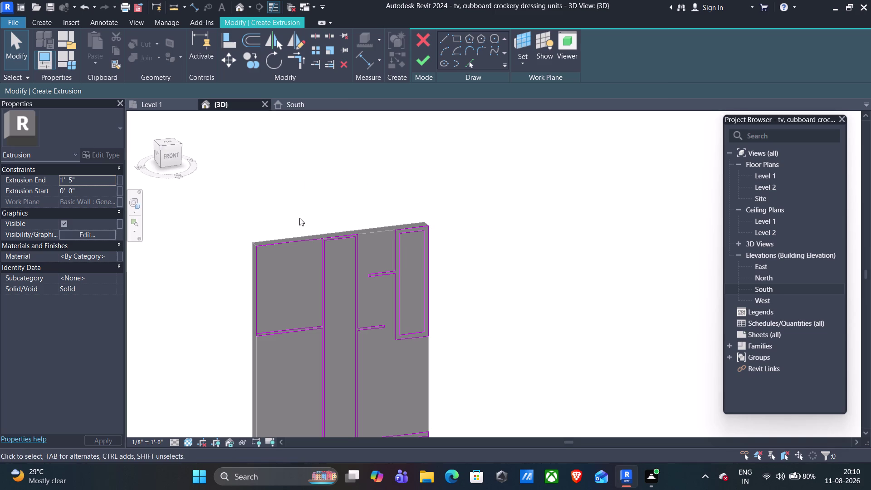
Reframe the unit in 3D, then return to the South elevation framed on the sketch.
middle_drag(540, 279, 520, 195)
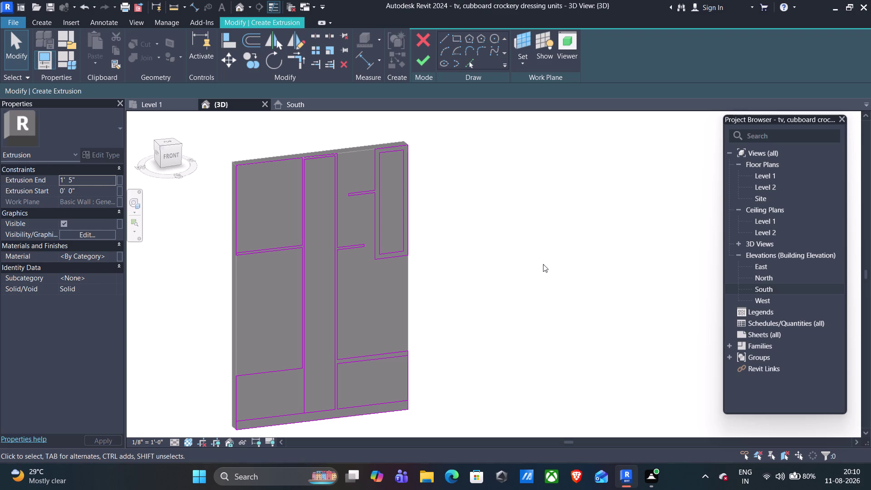
scroll(up, 3)
scroll(up, 3)
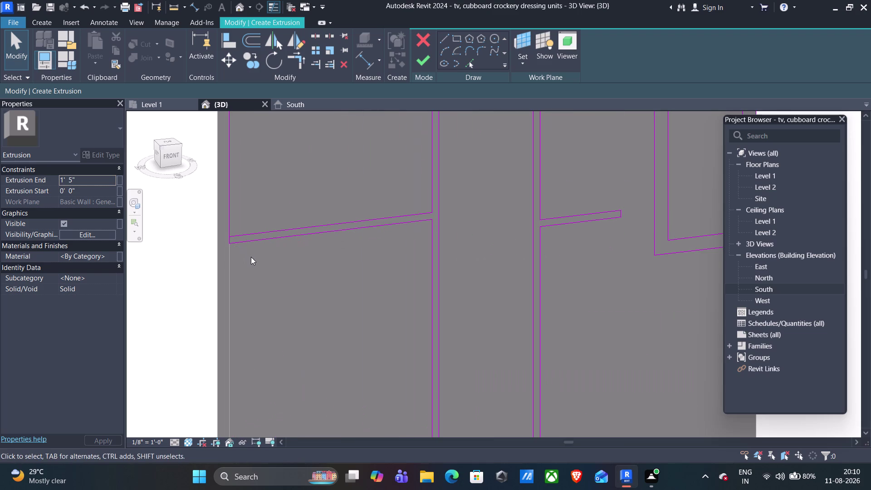
scroll(down, 3)
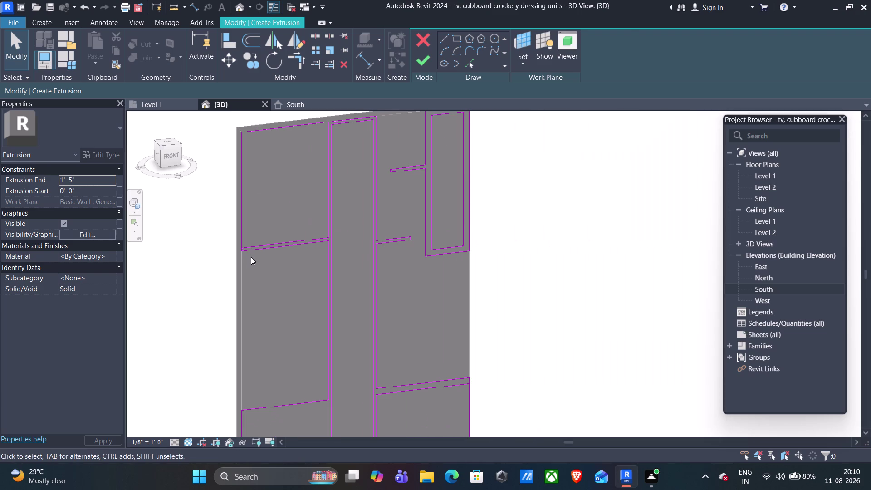
click(297, 106)
scroll(down, 3)
middle_drag(340, 282, 349, 245)
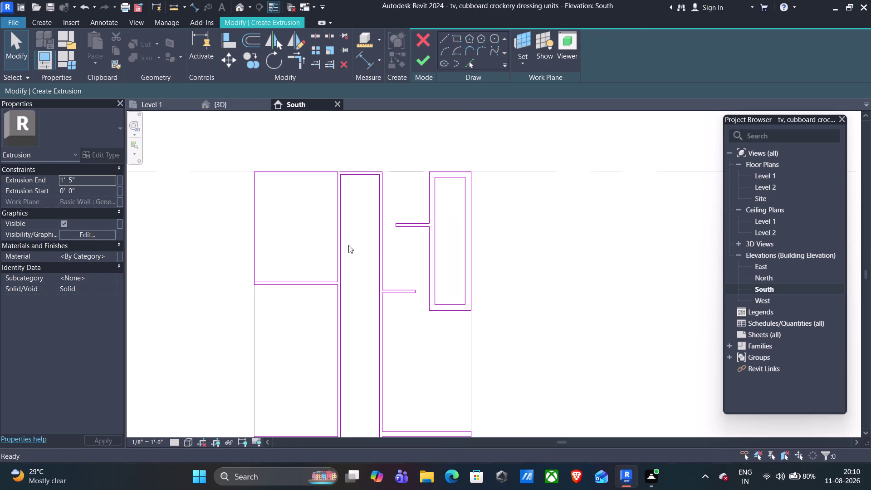
Choose the Line draw tool with an offset of 1' 10 3/4".
middle_drag(349, 212, 349, 251)
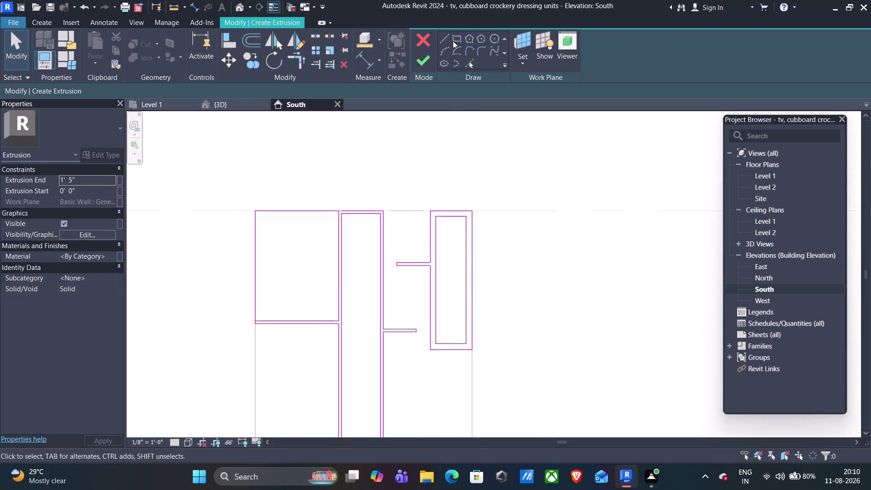
click(442, 41)
scroll(up, 3)
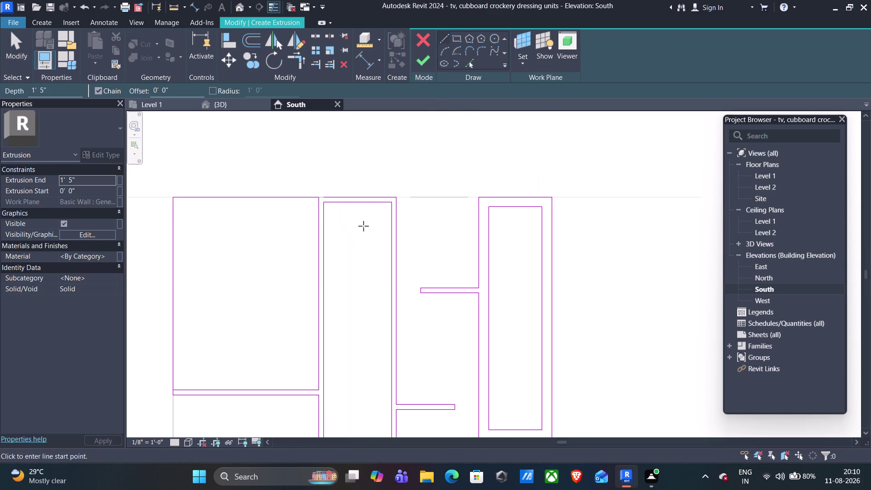
scroll(up, 3)
middle_drag(356, 223, 355, 161)
scroll(down, 3)
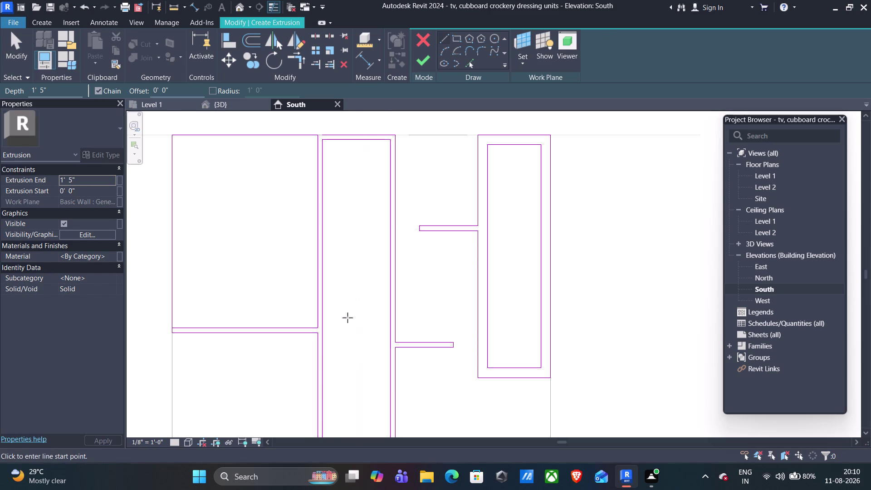
scroll(down, 3)
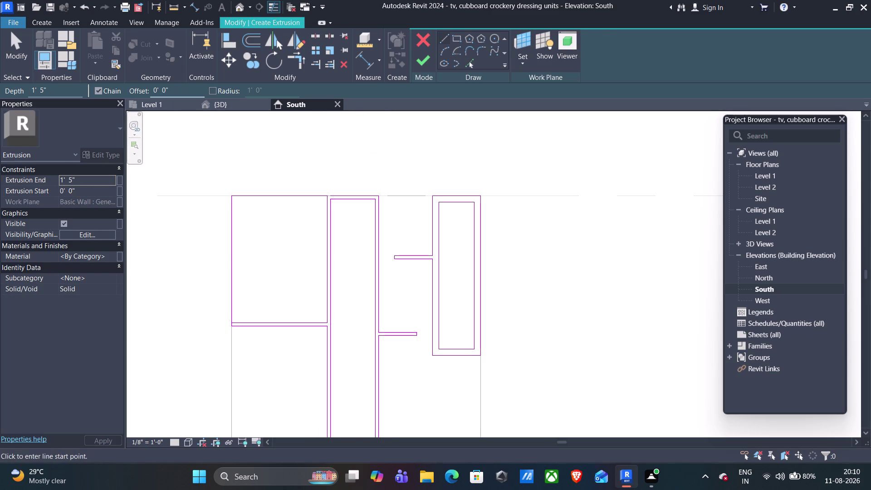
drag(172, 93, 144, 98)
text(1'10.)
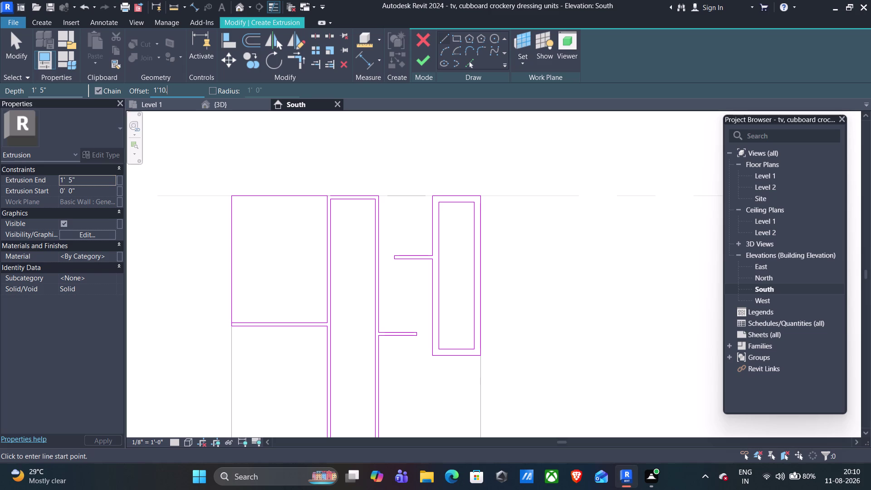
text(75)
text("+)
key(BackSpace)
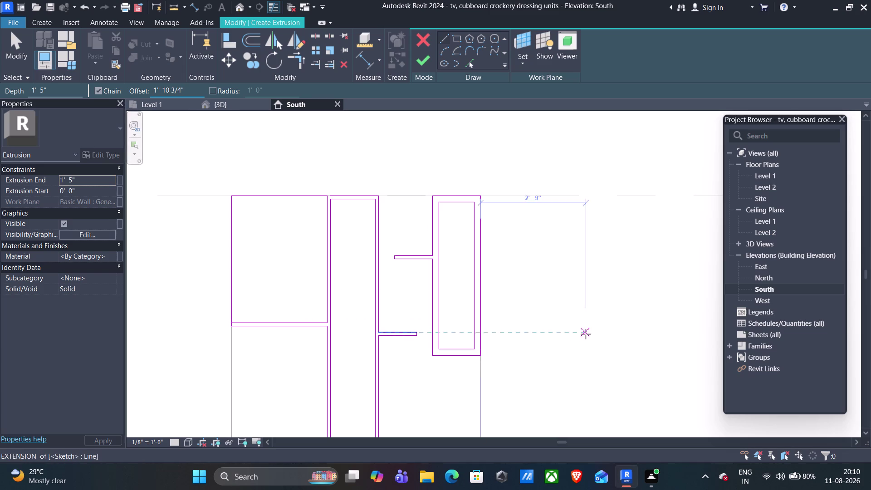
Draw the offset line between the middle compartment's bottom corners.
scroll(down, 3)
middle_drag(592, 389, 567, 269)
middle_drag(552, 355, 560, 244)
scroll(up, 3)
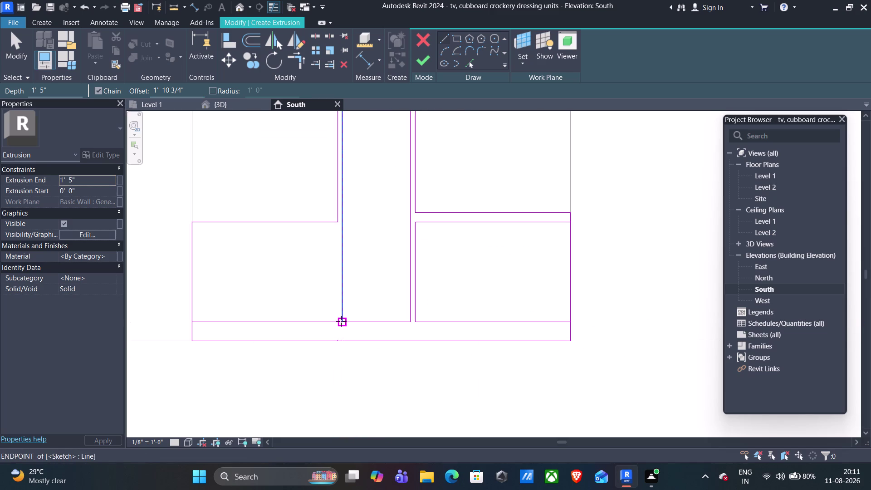
scroll(down, 3)
scroll(up, 3)
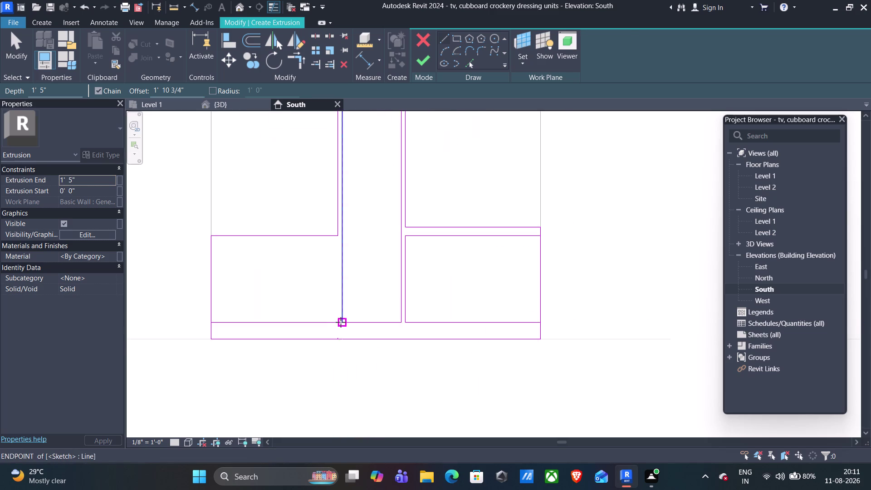
scroll(up, 3)
click(345, 322)
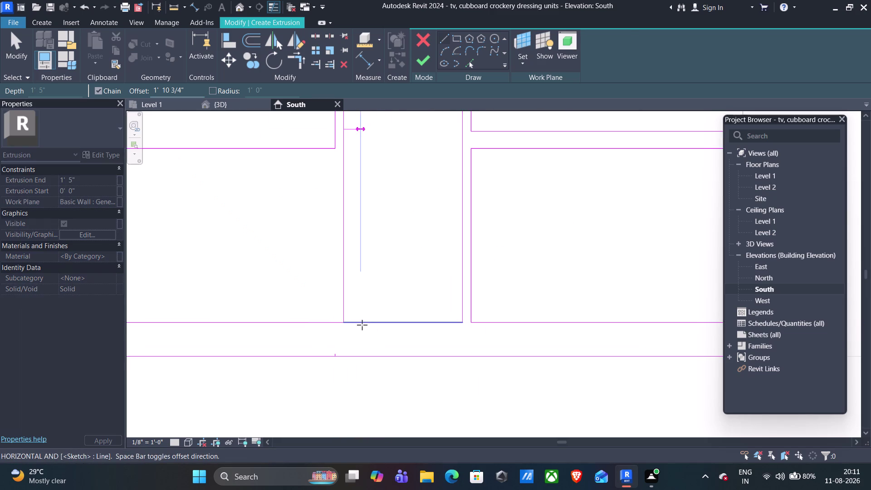
click(463, 321)
key(Escape)
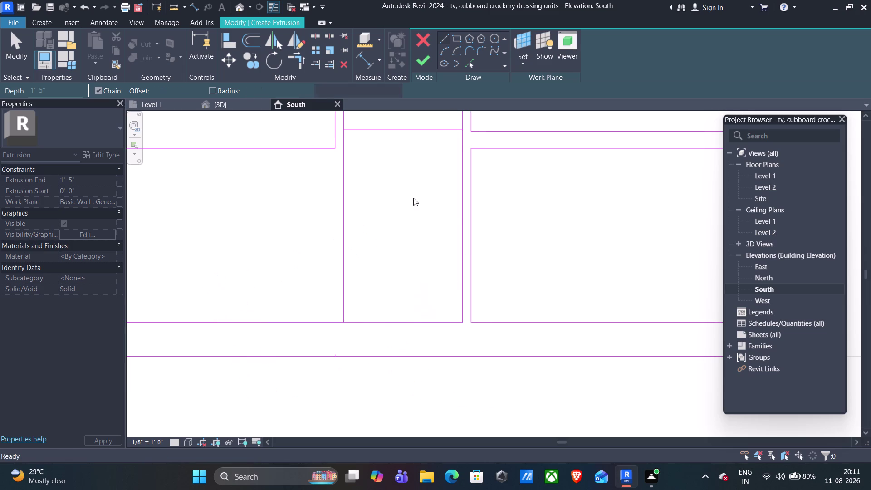
With a 1" offset, draw a horizontal line across the middle compartment.
middle_drag(404, 164, 409, 289)
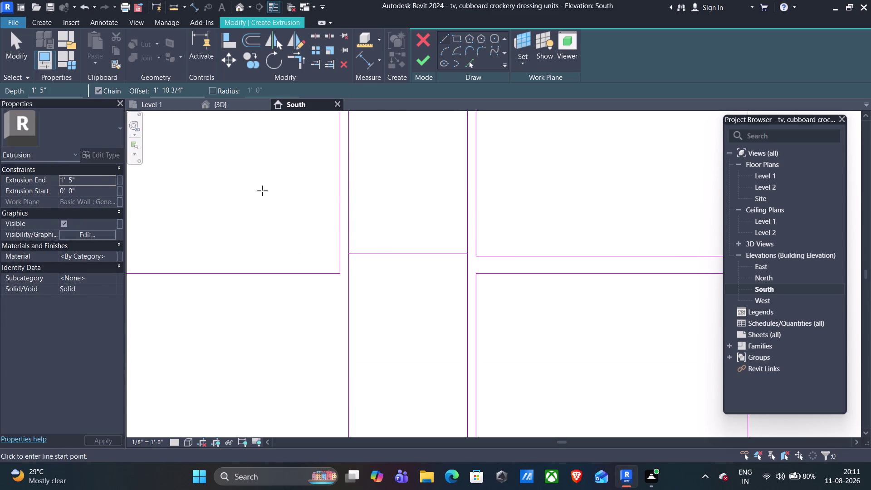
drag(188, 90, 149, 94)
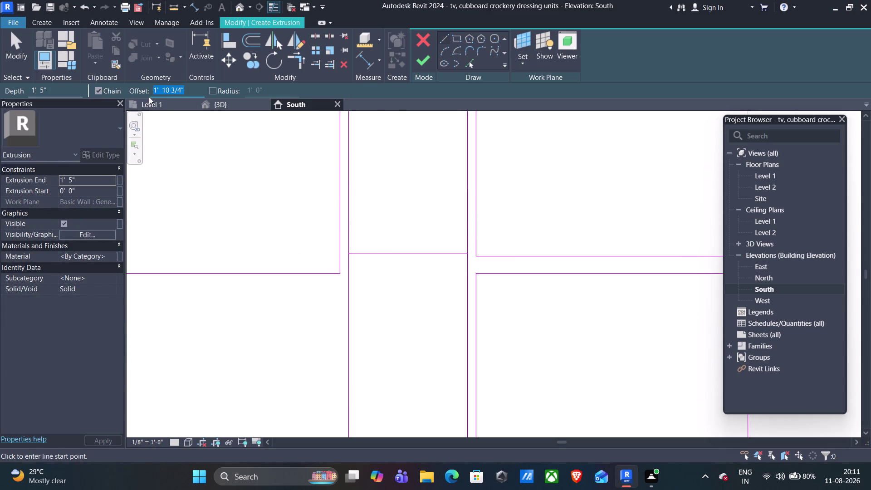
text(1")
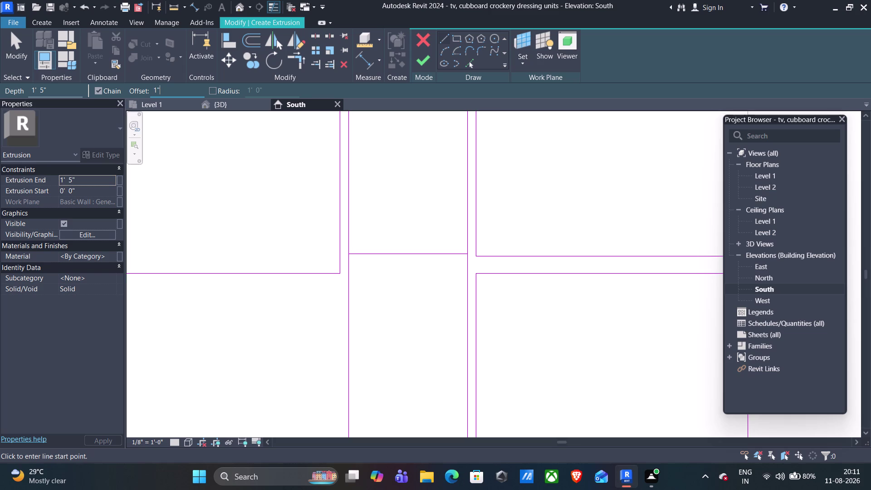
click(347, 254)
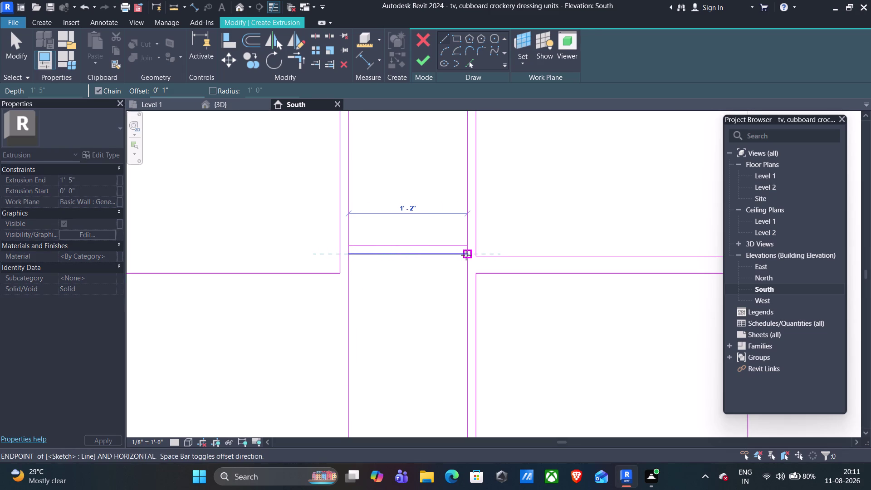
click(466, 255)
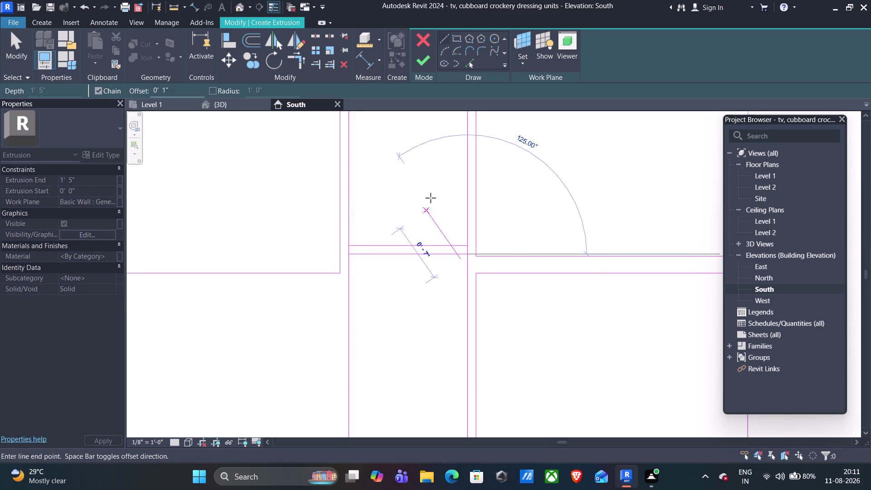
middle_drag(431, 198, 443, 273)
key(Escape)
Set the offset to 1' 9.75" and draw a line across the upper compartment.
middle_drag(416, 186, 421, 287)
scroll(up, 3)
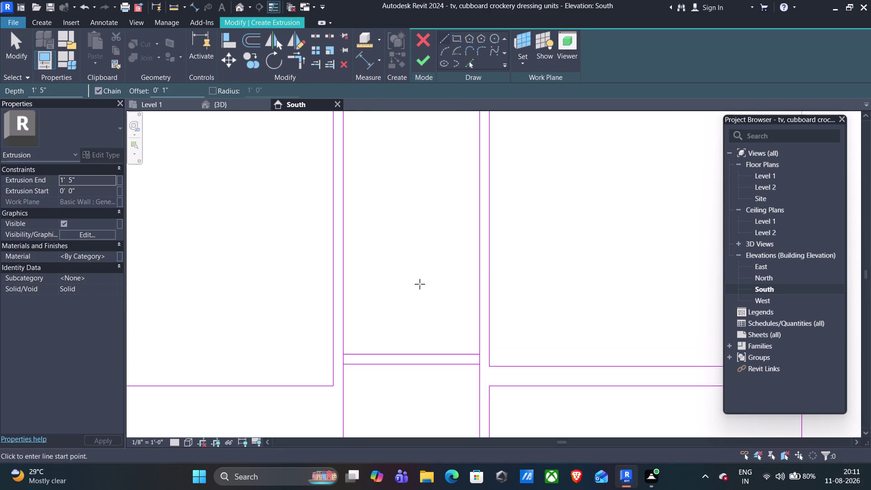
drag(182, 85, 129, 92)
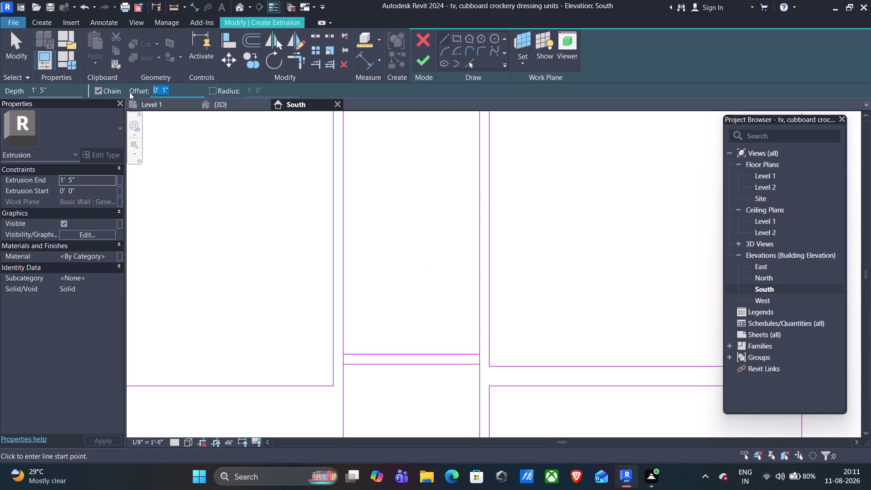
text(1')
key(9)
key(period)
text(75)
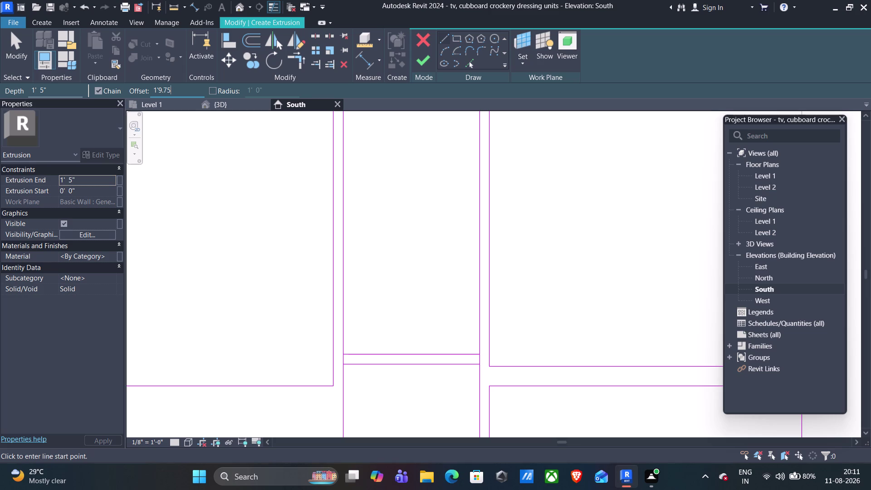
key(shift+quotedbl)
click(343, 354)
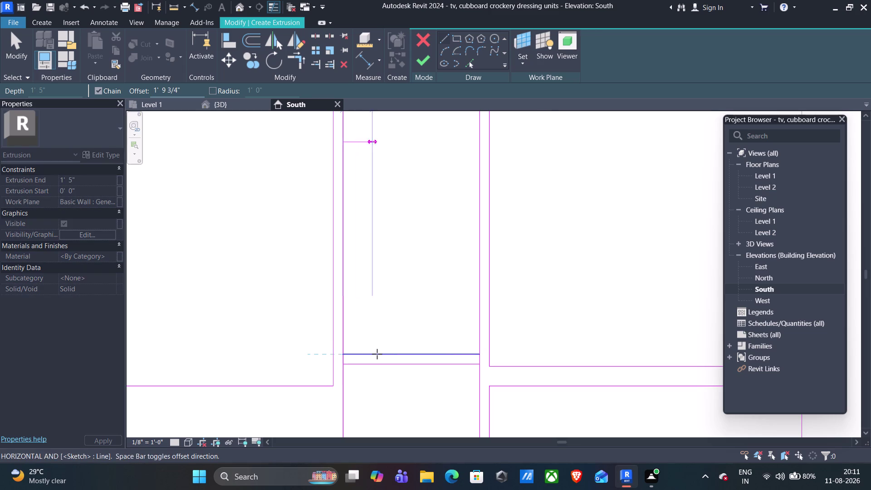
click(479, 355)
Reset the offset to 1" and cancel the unfinished sloped line.
drag(195, 88, 135, 91)
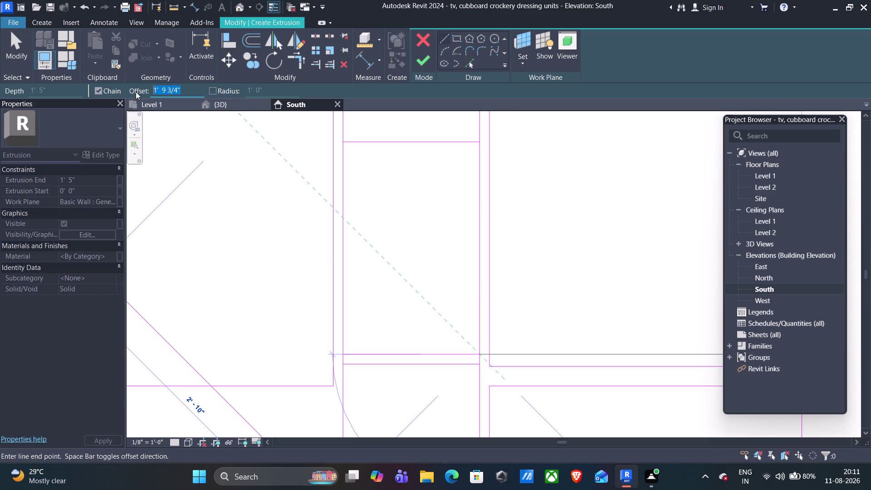
text(1")
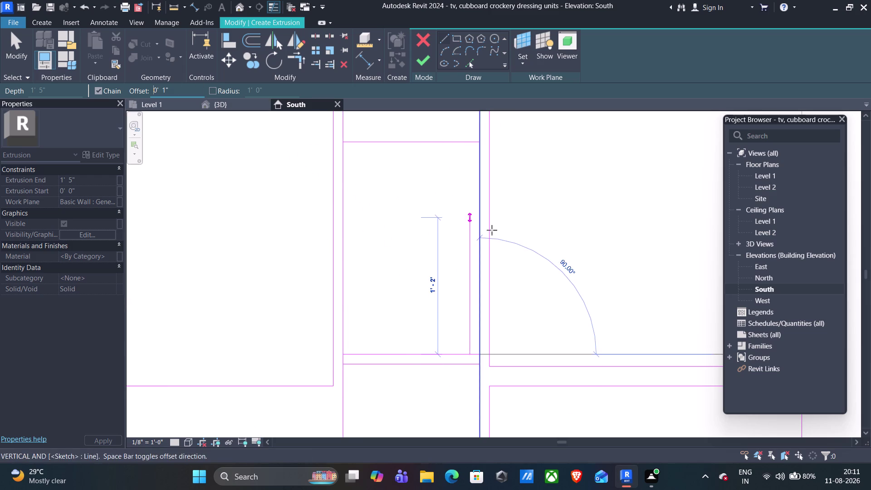
key(Escape)
key(Escape)
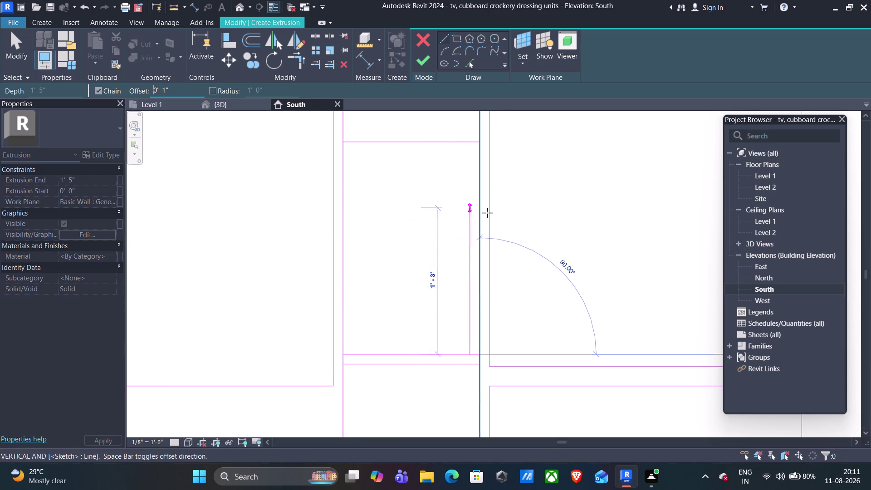
key(Escape)
key(Escape)
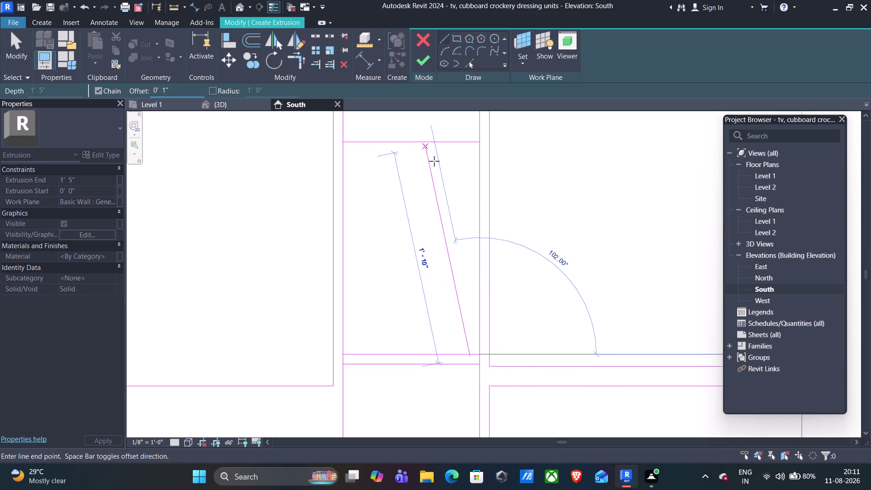
middle_drag(434, 162, 443, 321)
key(Escape)
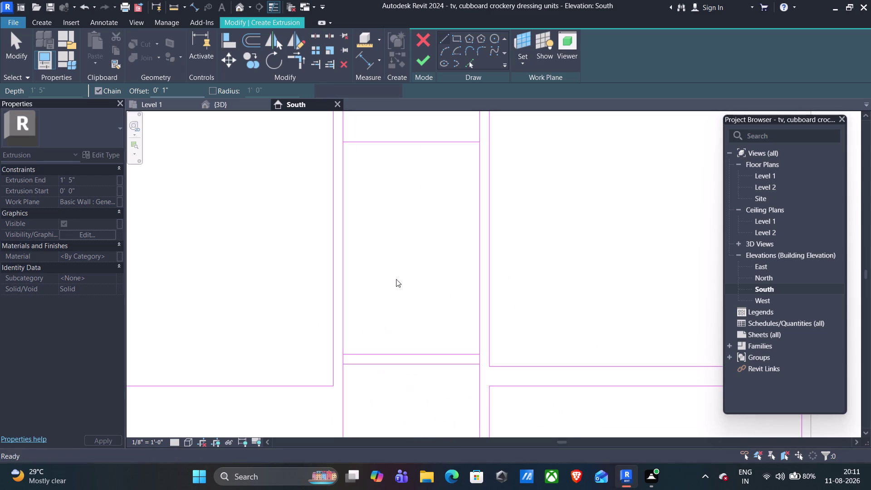
scroll(down, 3)
middle_drag(384, 228, 381, 331)
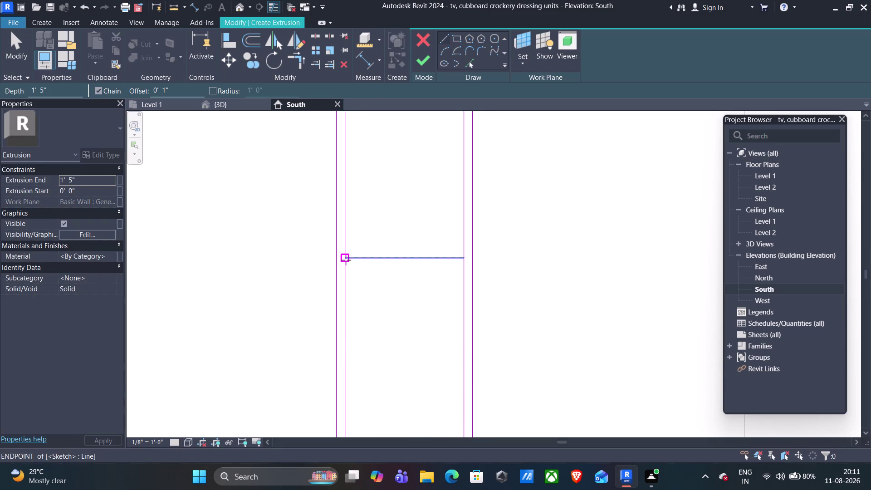
Draw a 1"-offset horizontal line across the narrow middle compartment.
click(345, 258)
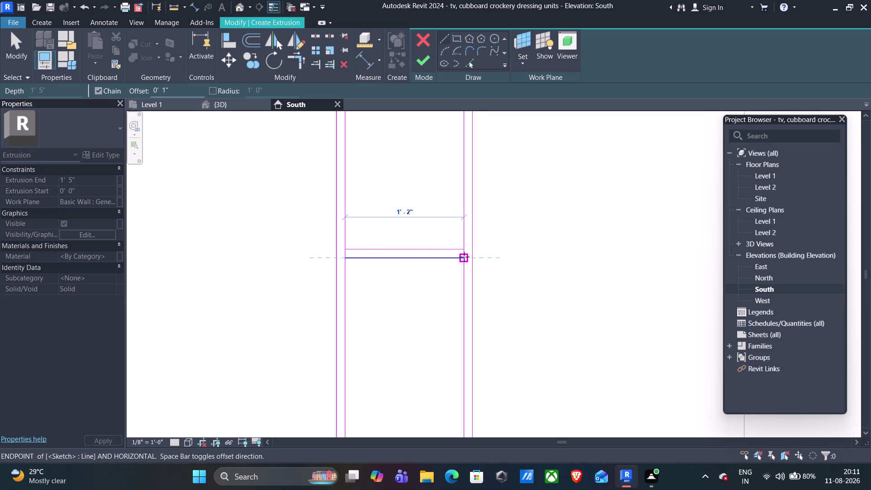
click(464, 257)
key(Escape)
middle_drag(406, 193, 406, 230)
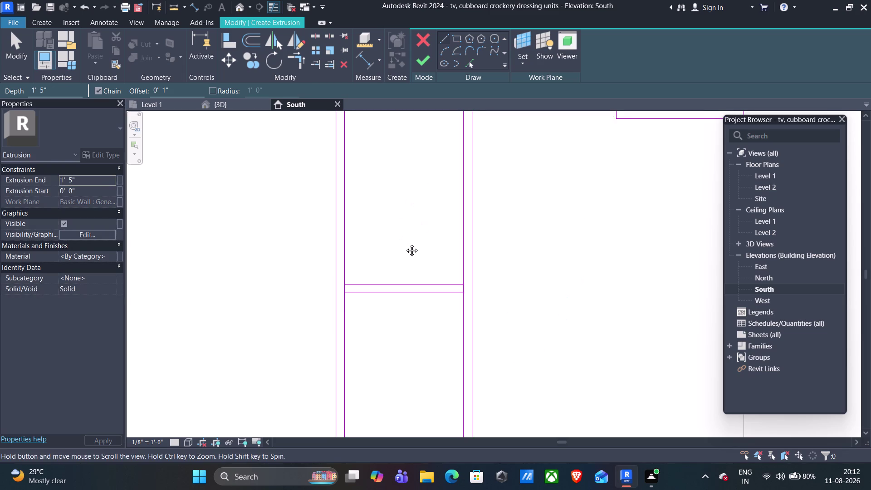
middle_drag(406, 231, 409, 270)
middle_drag(389, 224, 394, 309)
scroll(up, 3)
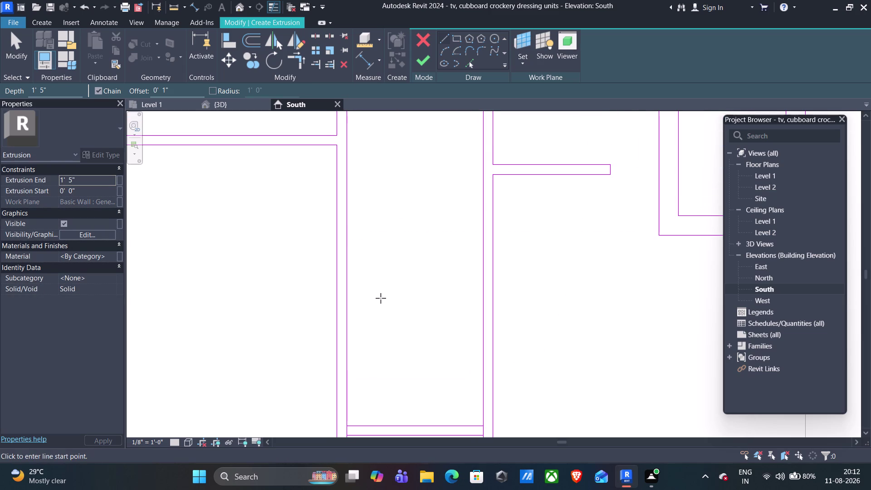
Set the offset to 1' 9.75" and draw another shelf line across the compartment.
drag(191, 87, 109, 95)
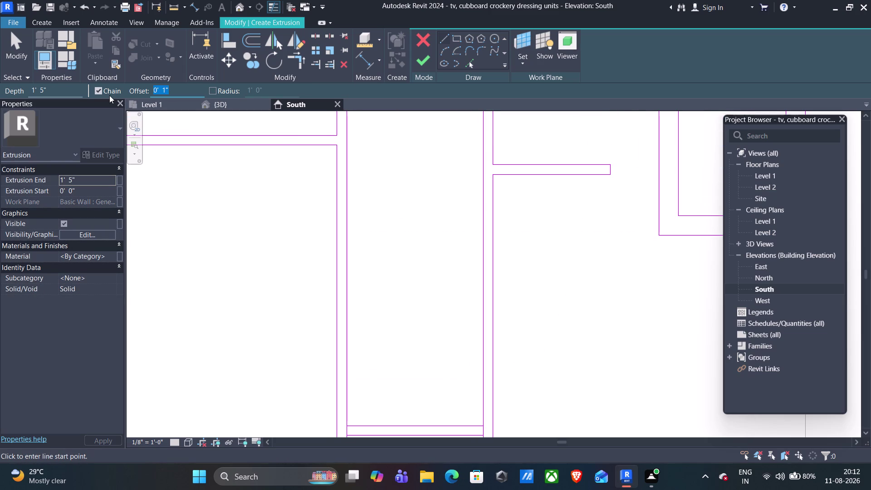
key(1)
text(')
text(9.75)
text(")
scroll(down, 3)
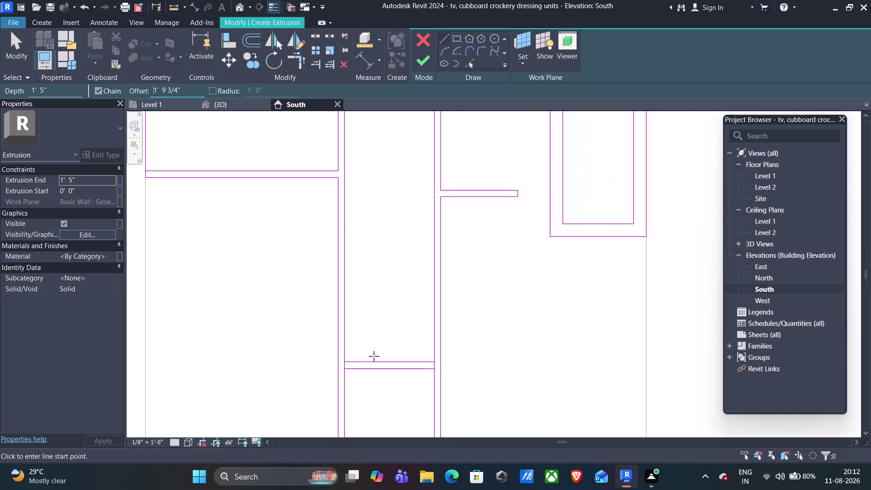
scroll(up, 3)
click(331, 368)
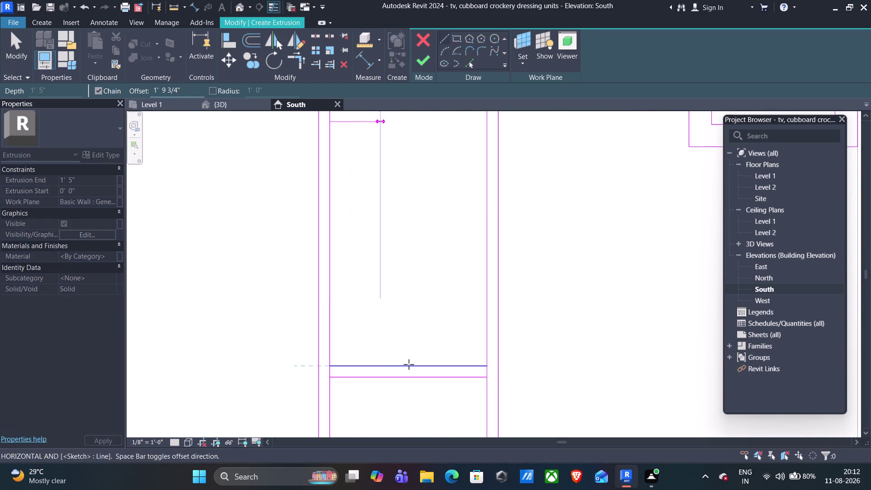
click(487, 363)
key(Escape)
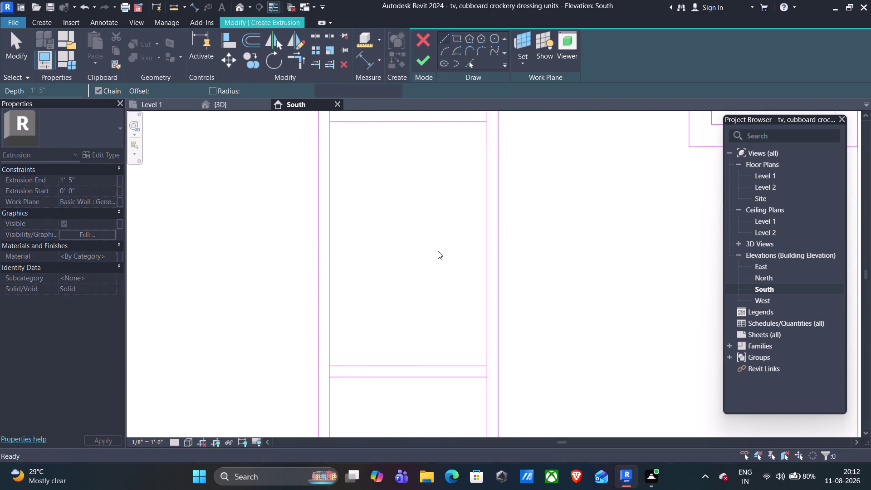
Draw a paired 1"-offset shelf line in the next compartment, then view the whole unit.
middle_drag(439, 231, 442, 342)
drag(190, 87, 152, 92)
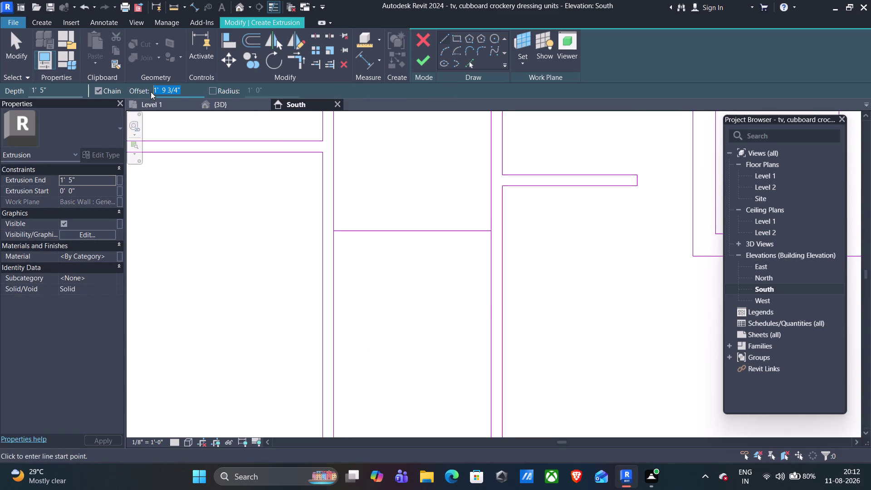
text(1")
click(334, 232)
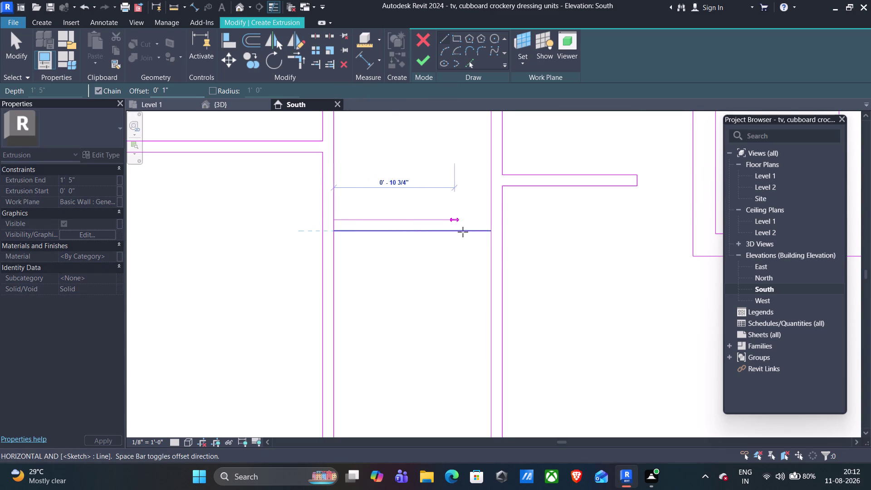
click(492, 230)
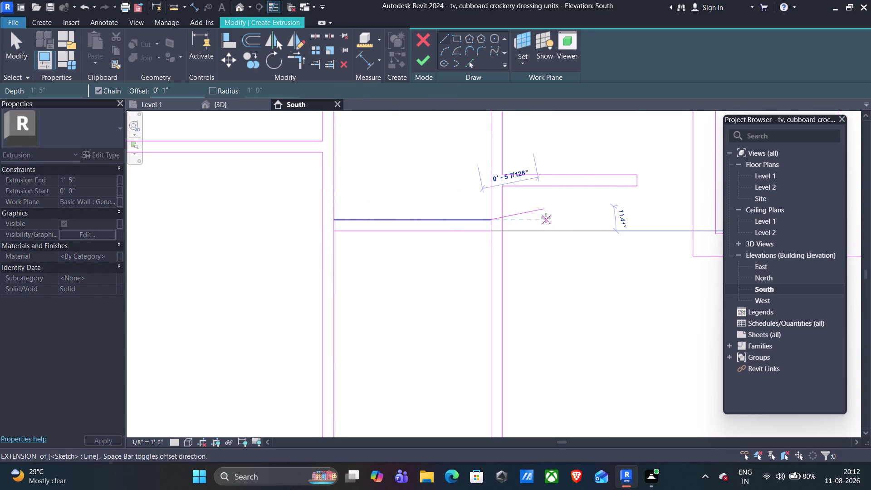
key(Escape)
middle_drag(458, 186, 446, 305)
scroll(down, 3)
middle_drag(441, 215, 441, 218)
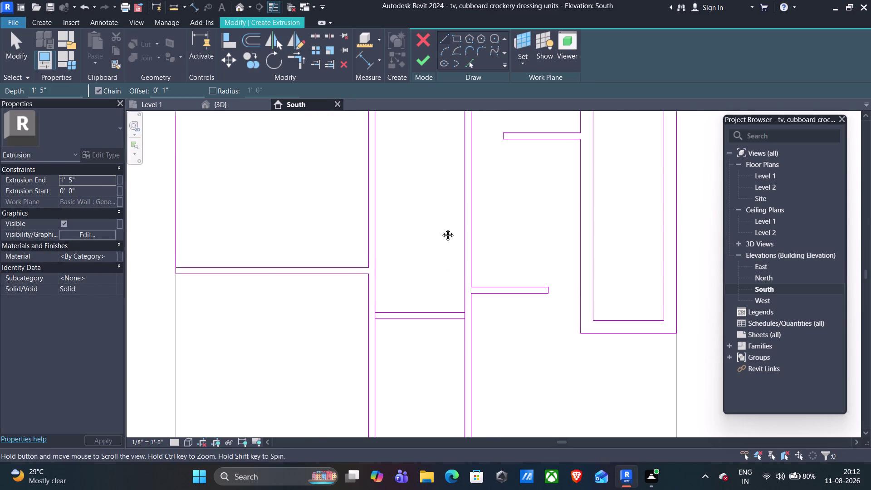
middle_drag(442, 219, 439, 311)
scroll(down, 3)
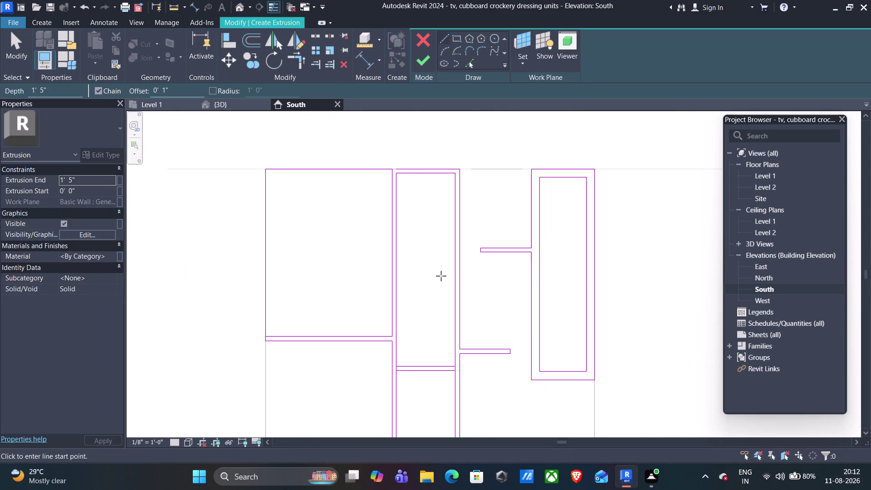
Draw a line across the compartment with the offset set to 1' 9 3/4".
drag(182, 90, 115, 89)
text(1)
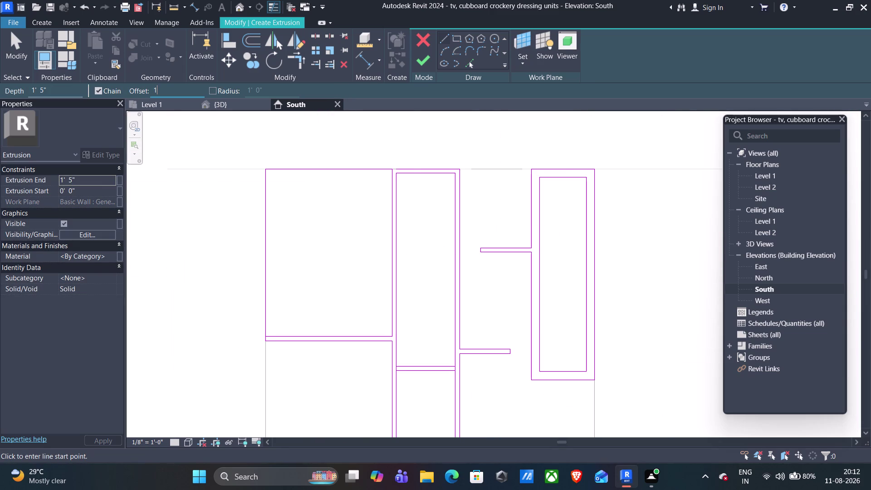
text('9.75)
text(")
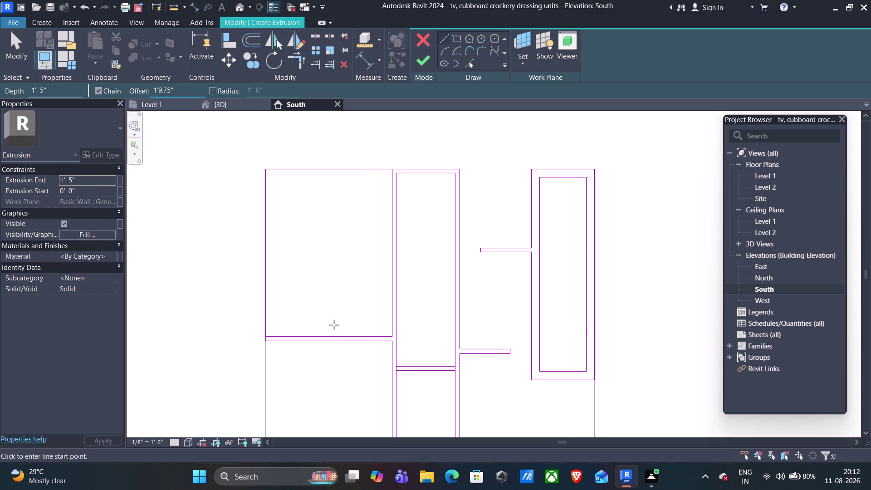
scroll(up, 3)
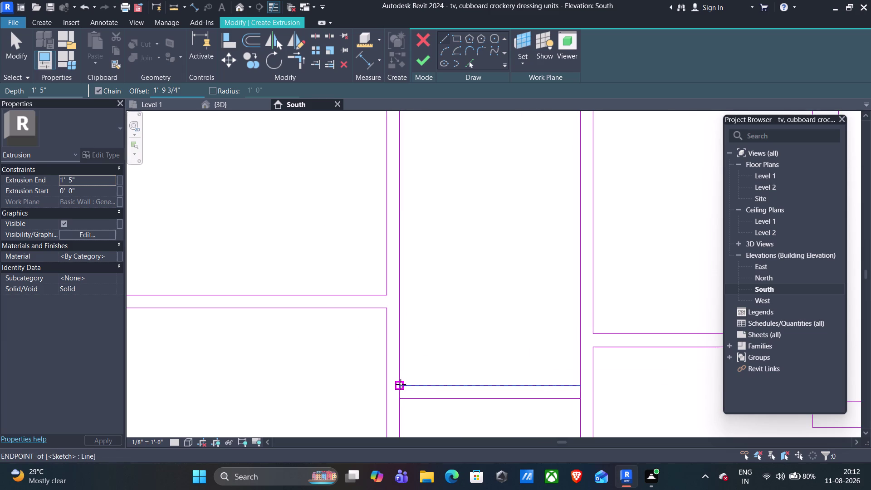
click(400, 386)
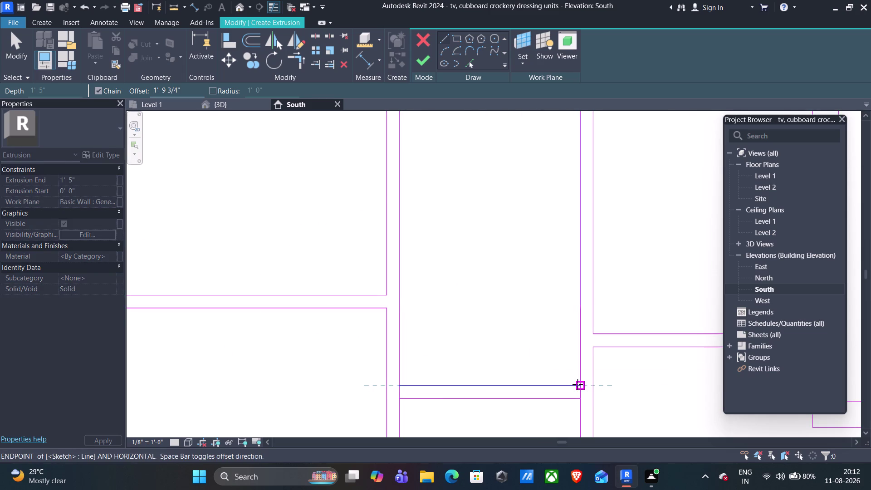
click(580, 384)
scroll(down, 3)
middle_drag(491, 271, 477, 322)
key(Escape)
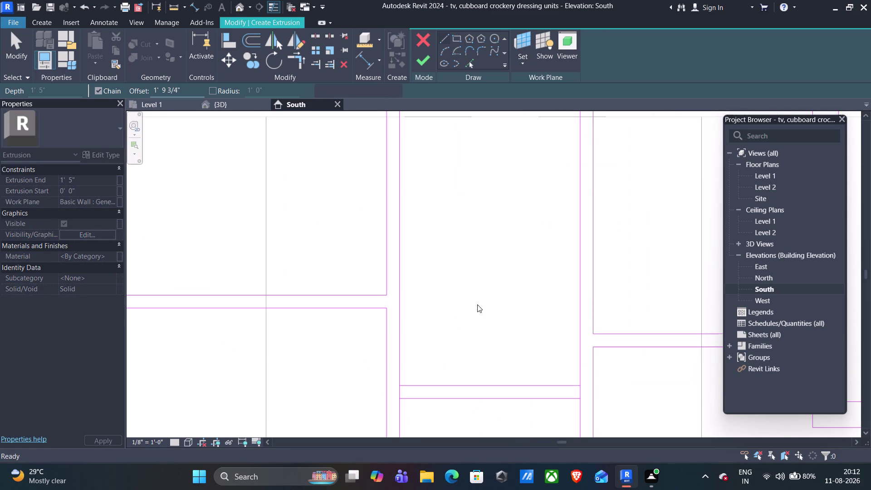
Draw a paired shelf line across the middle column with a 1" offset.
scroll(down, 3)
middle_drag(453, 211, 449, 320)
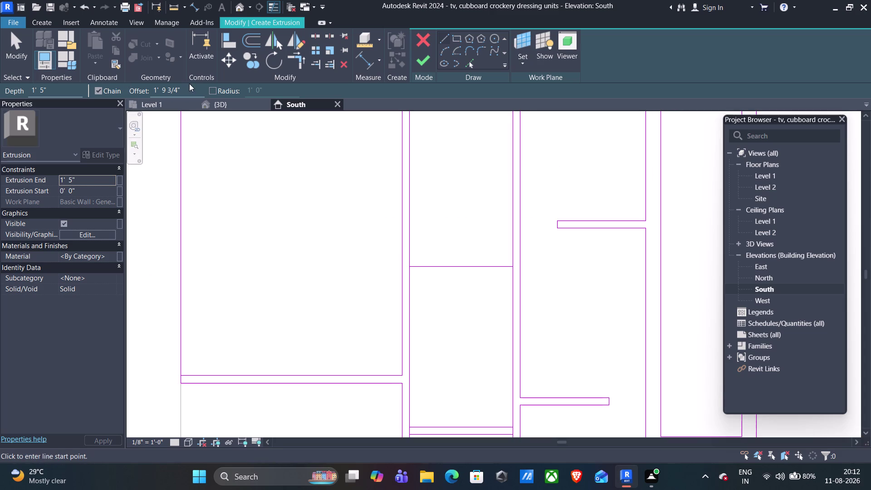
drag(190, 84, 133, 99)
drag(185, 90, 134, 97)
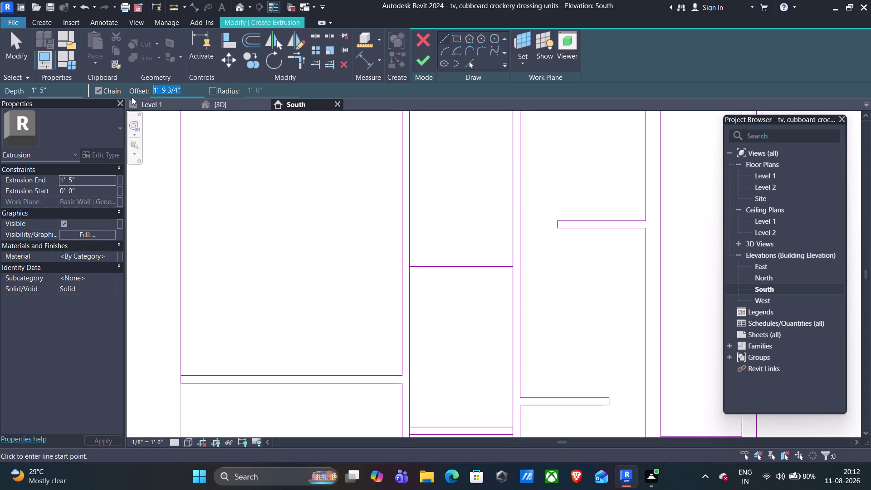
key(1)
key(shift+quotedbl)
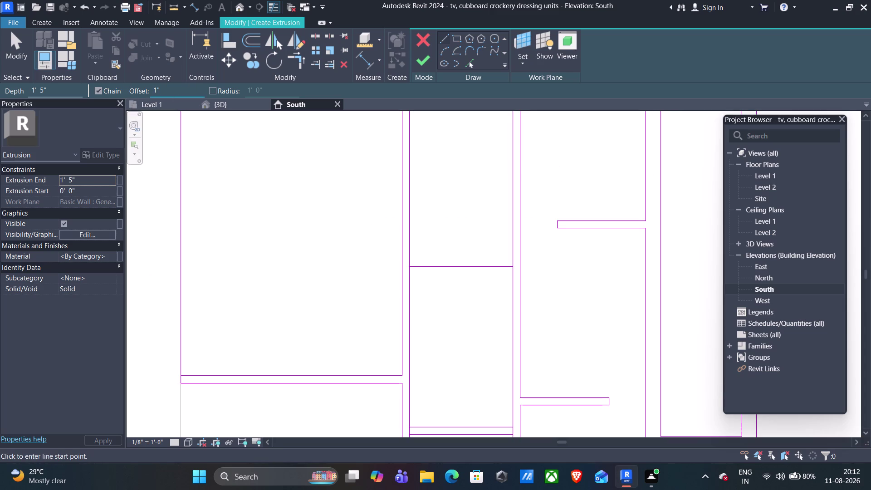
click(410, 267)
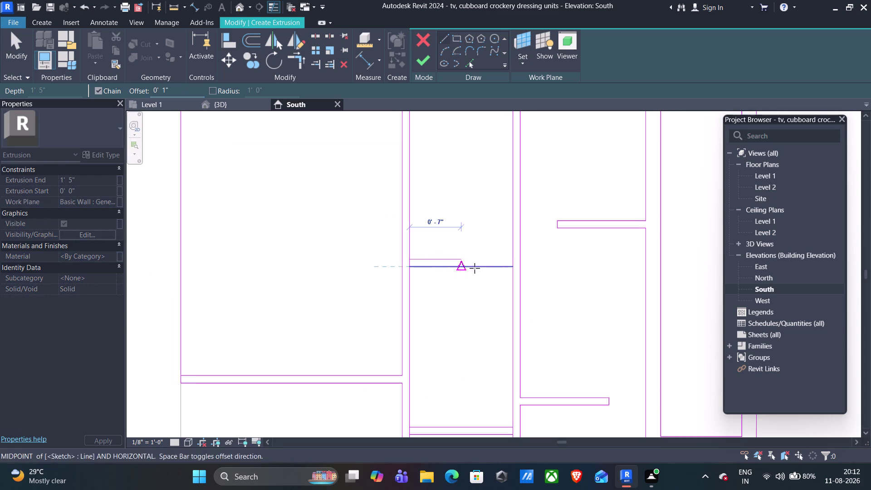
click(512, 265)
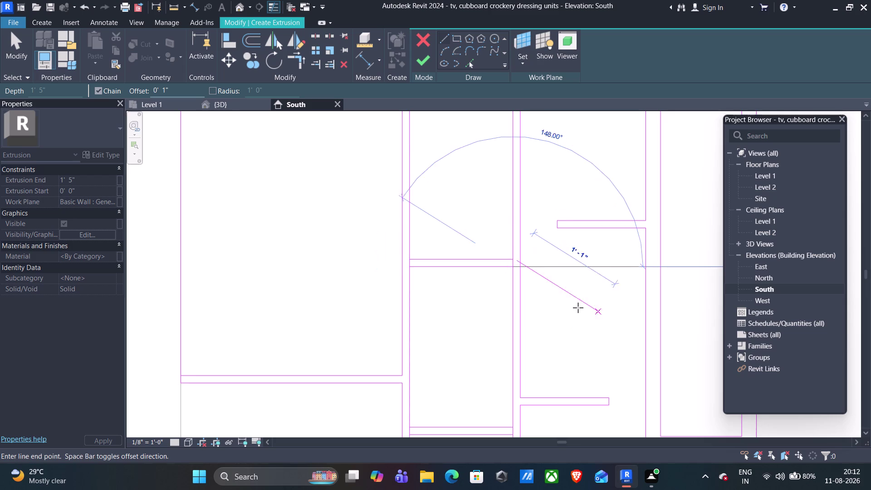
key(Escape)
Zoom out to the whole unit and try finishing the extrusion sketch.
scroll(down, 3)
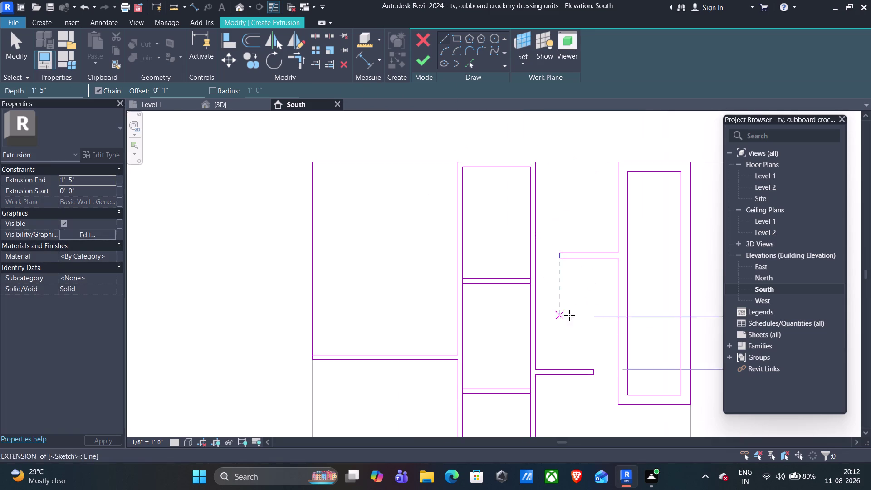
scroll(down, 3)
scroll(down, 3)
middle_drag(693, 369, 635, 241)
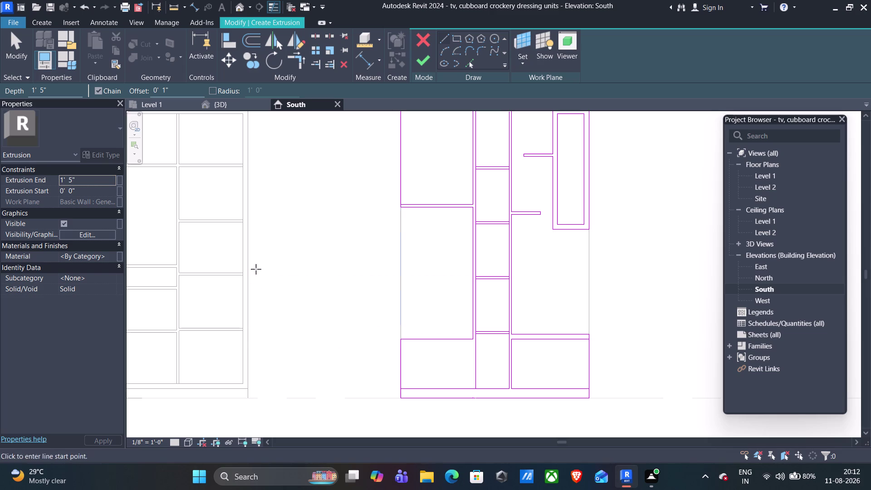
click(428, 64)
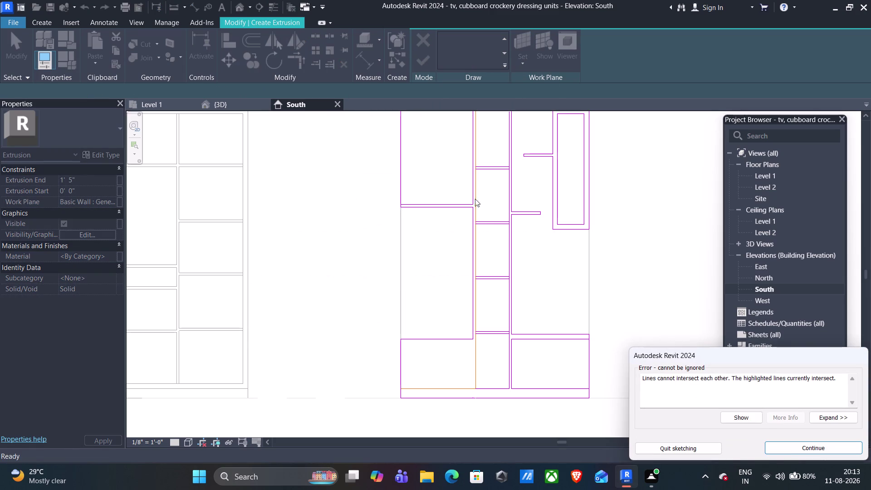
Dismiss the error, delete the 9'-7" vertical line and the 2'-7" base line, and resume the Line tool.
middle_drag(485, 185, 491, 210)
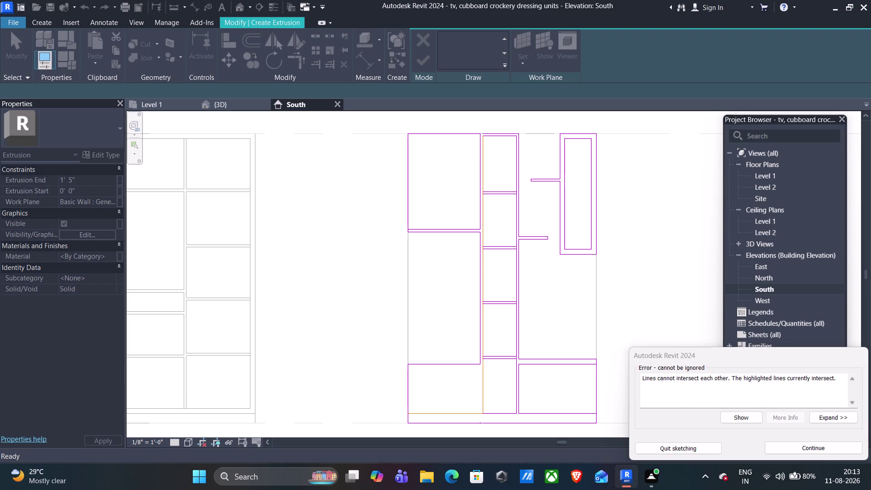
click(805, 445)
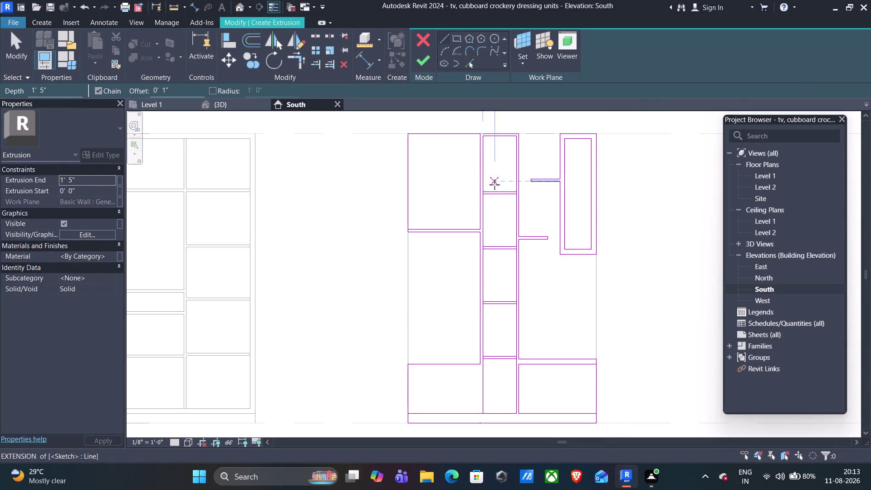
key(Escape)
click(482, 182)
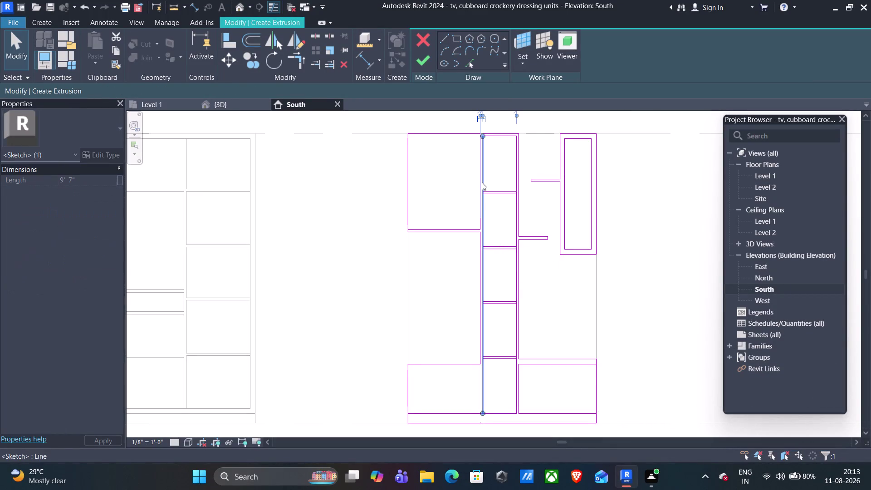
key(Delete)
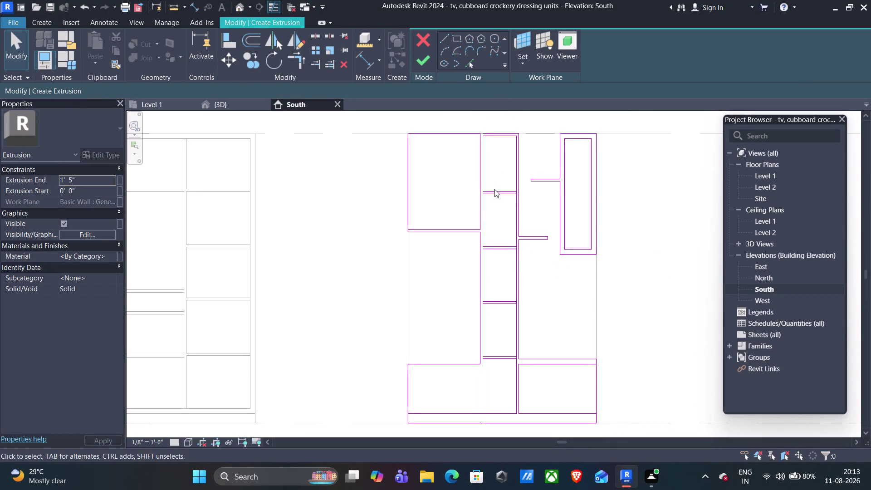
click(464, 412)
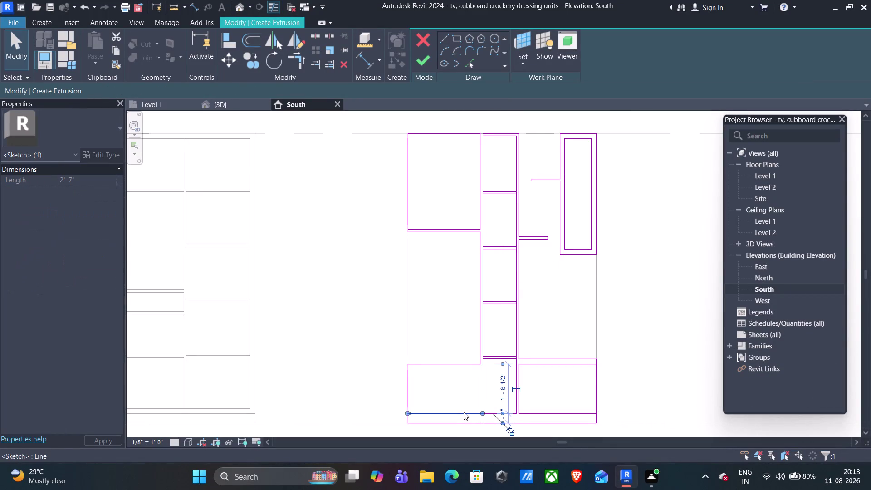
key(Delete)
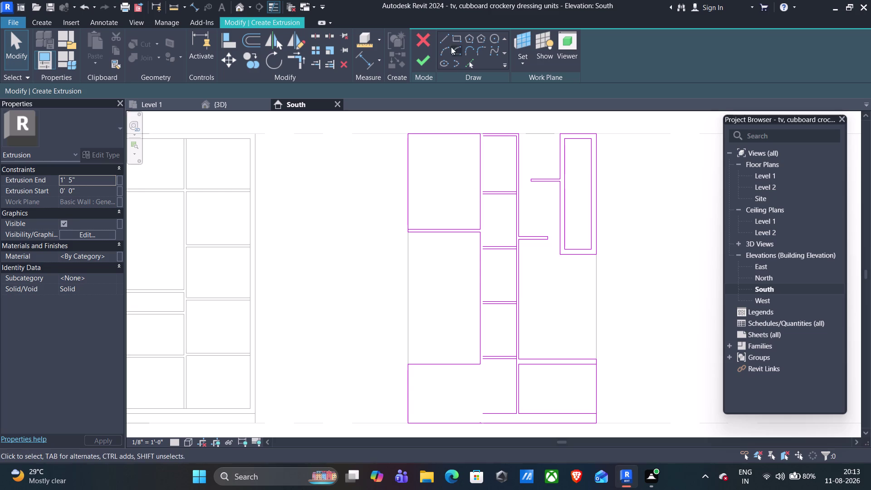
click(446, 38)
scroll(up, 3)
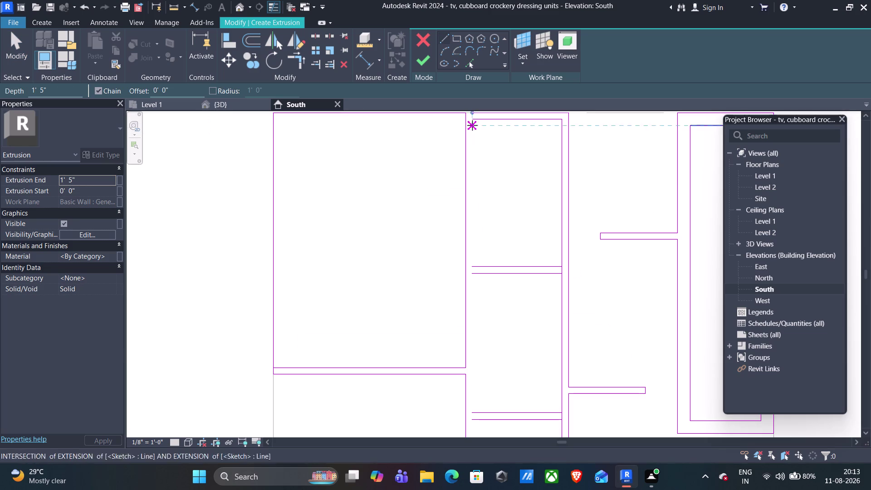
click(471, 120)
scroll(down, 3)
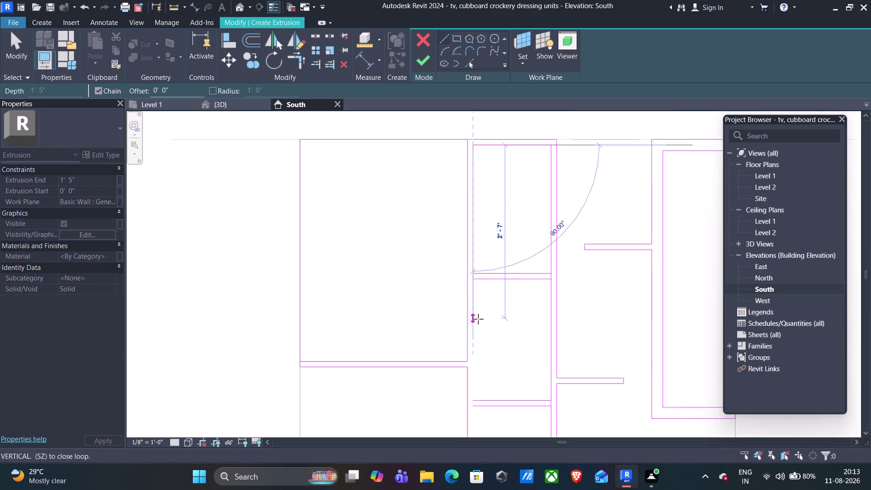
scroll(down, 3)
scroll(down, 3)
middle_drag(477, 318, 478, 173)
scroll(up, 3)
middle_drag(479, 338, 469, 227)
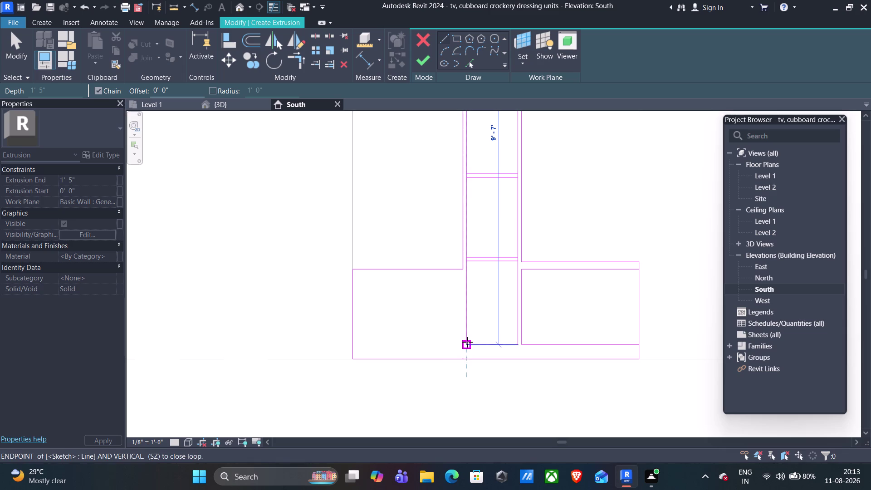
click(468, 342)
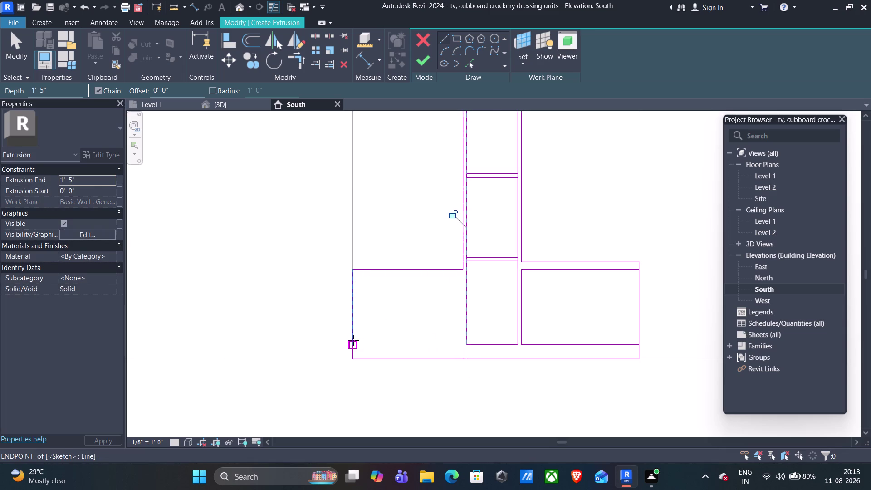
click(352, 341)
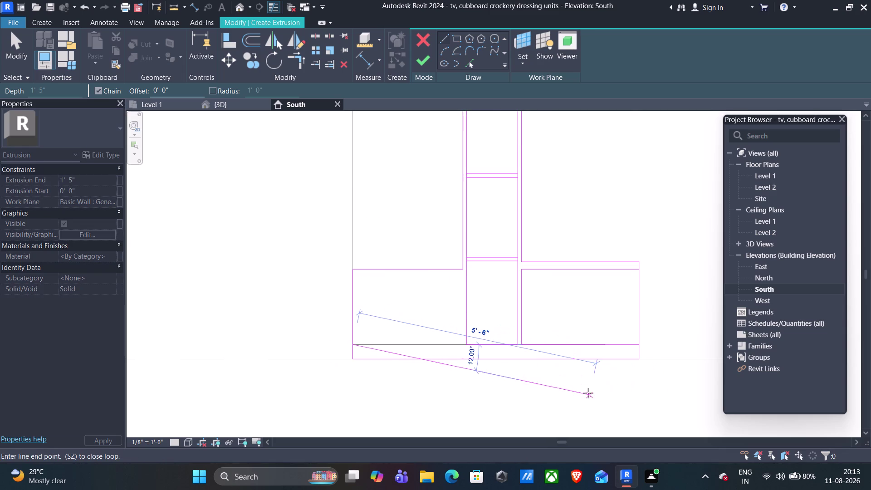
key(Escape)
click(419, 61)
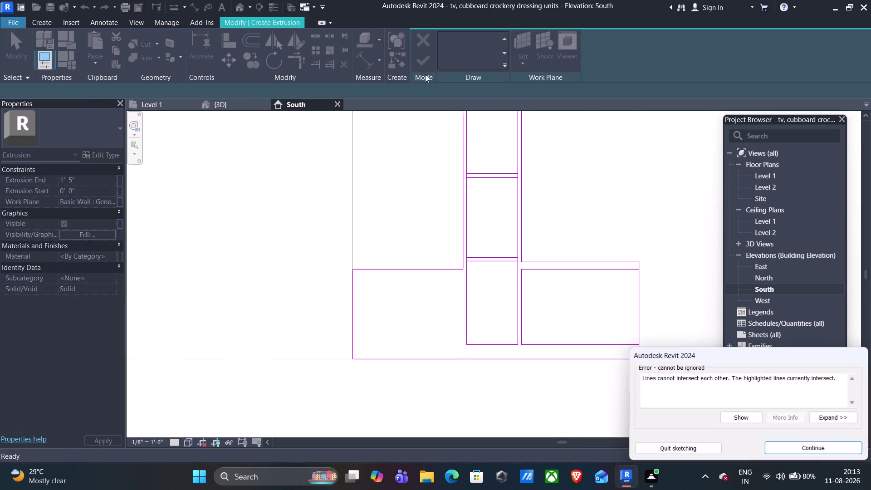
click(781, 449)
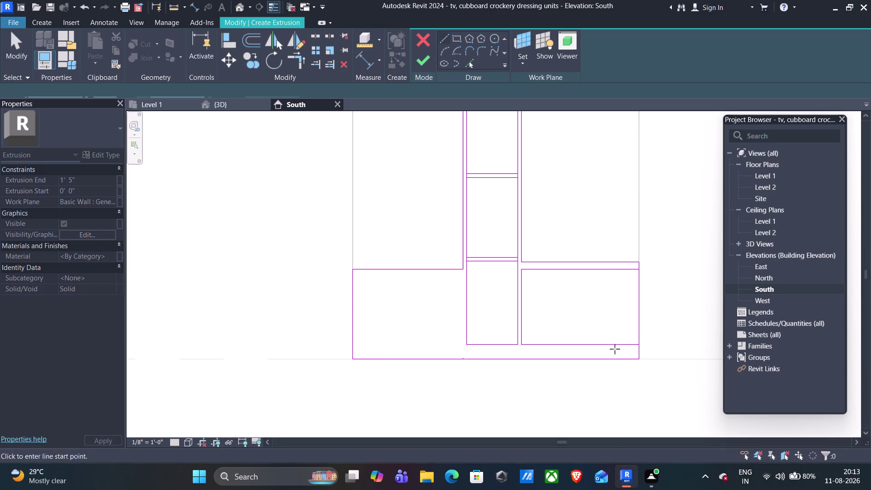
scroll(down, 3)
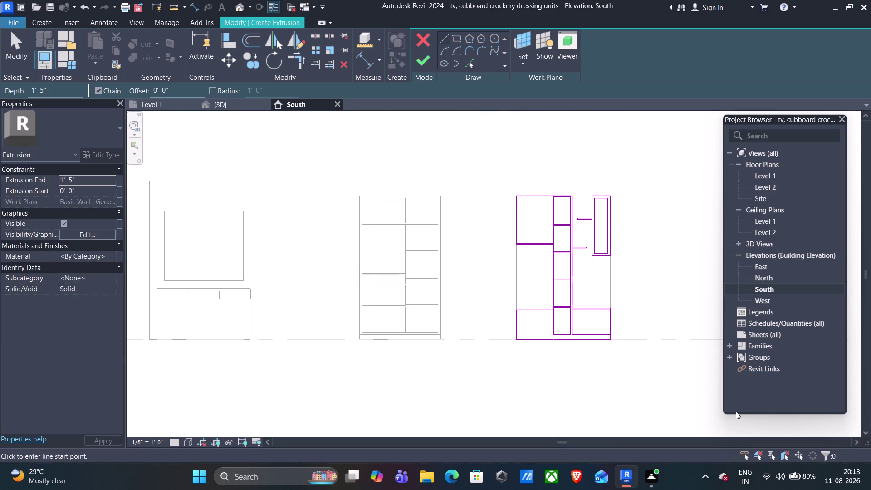
Try finishing the sketch, continue past the error, and inspect the doubled shelf line.
click(419, 61)
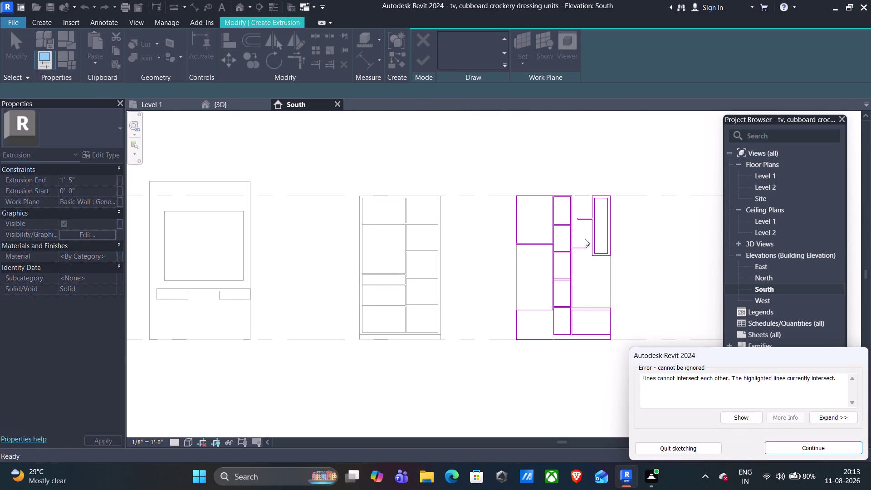
scroll(up, 3)
scroll(up, 3)
scroll(up, 3)
scroll(up, 3)
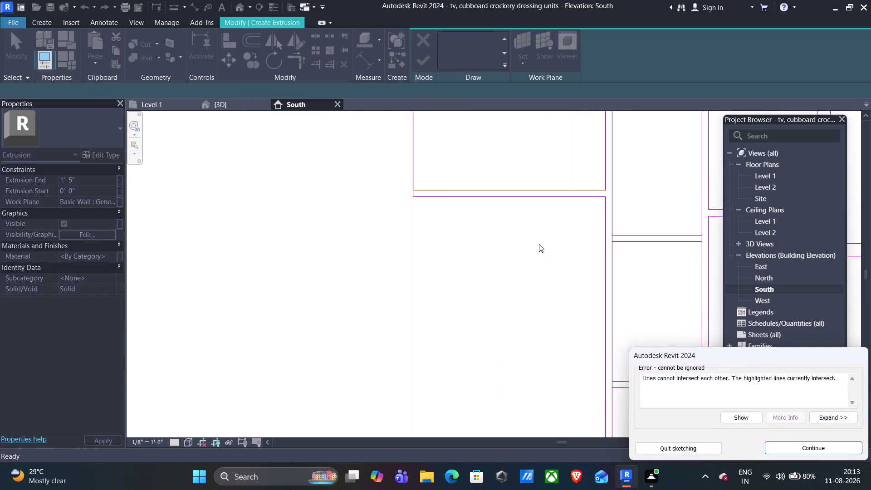
scroll(up, 3)
middle_drag(529, 243, 476, 358)
click(781, 453)
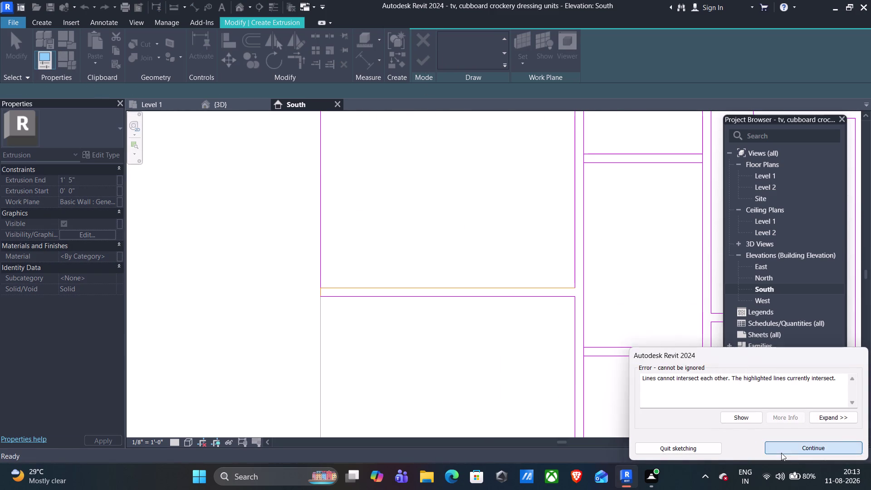
key(Escape)
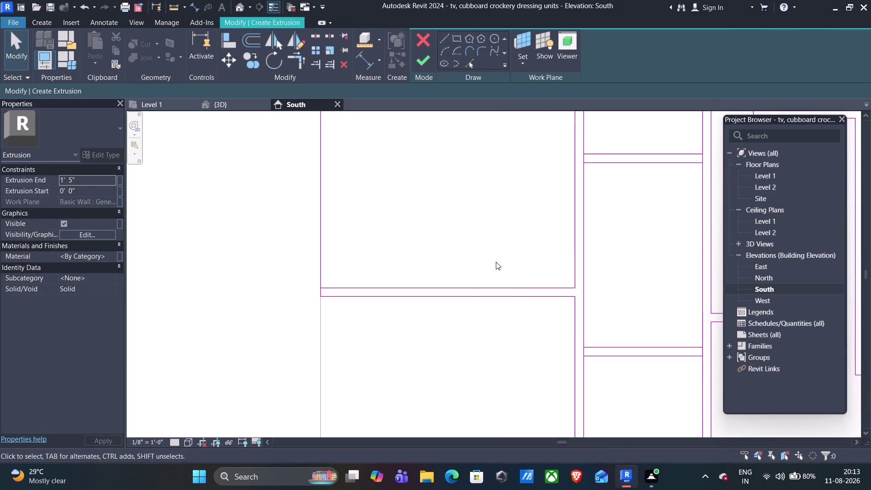
click(471, 289)
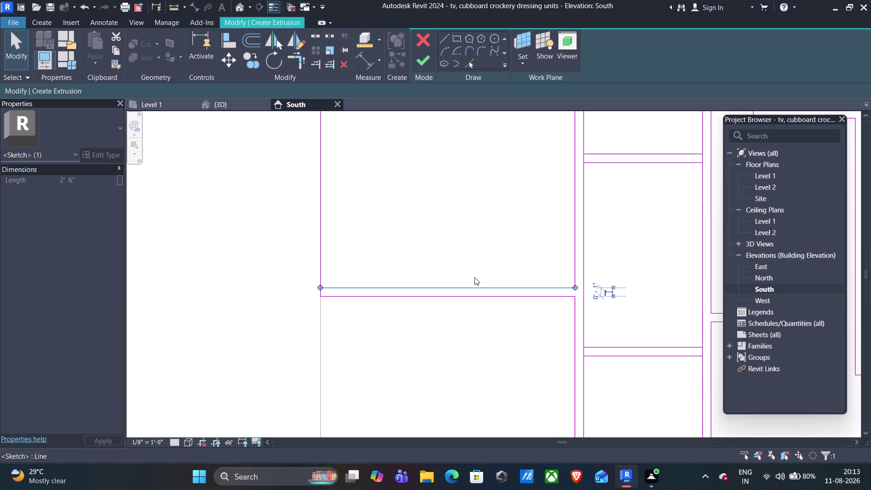
key(Escape)
Start a vertical line from the top edge, then cancel it.
scroll(down, 3)
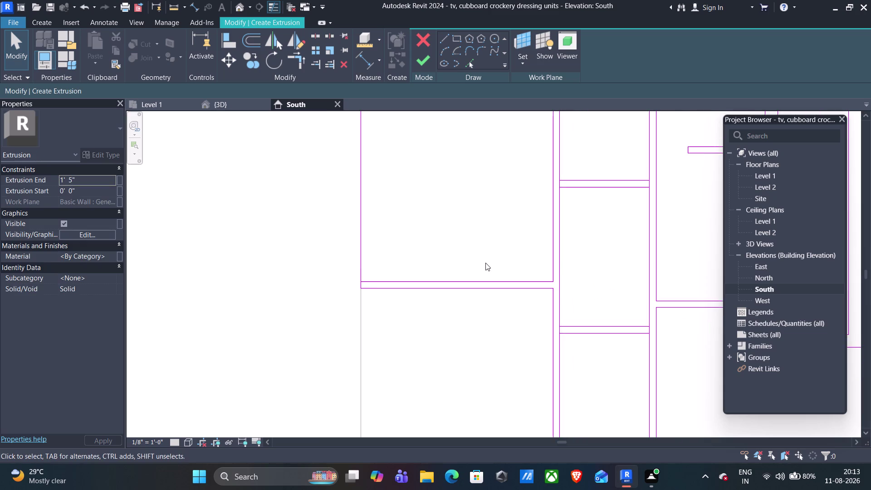
middle_drag(487, 236, 482, 339)
scroll(down, 3)
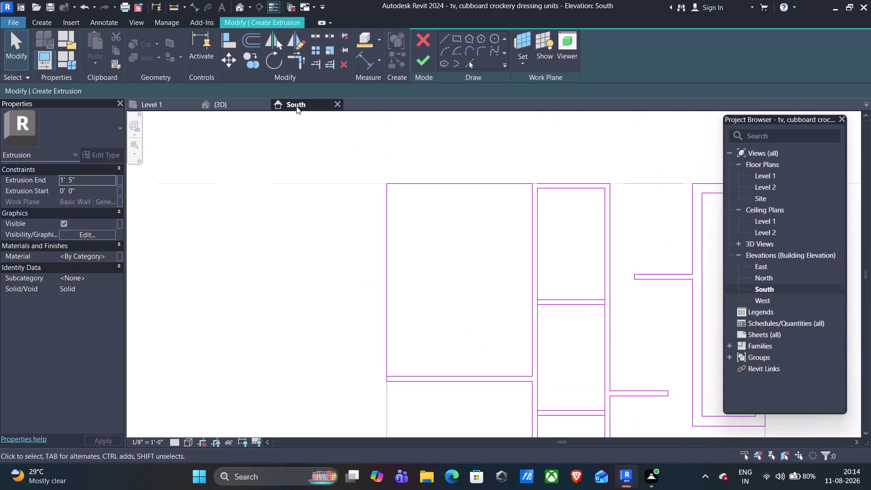
click(171, 5)
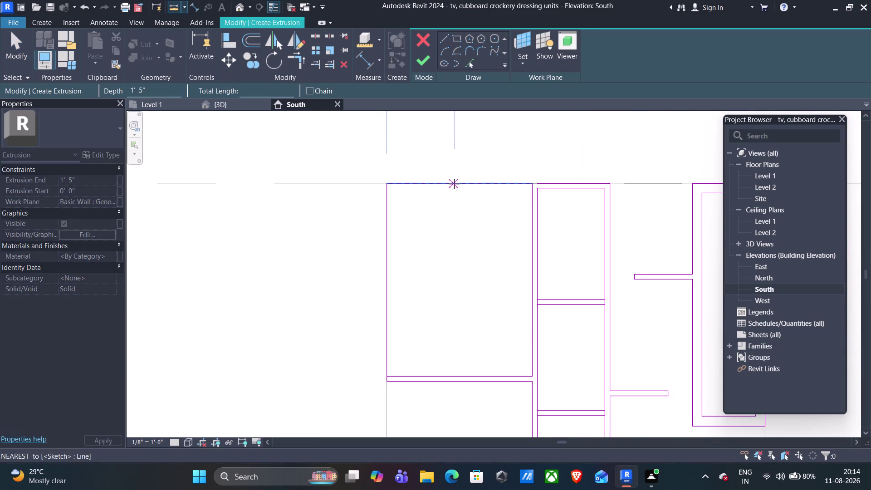
click(456, 184)
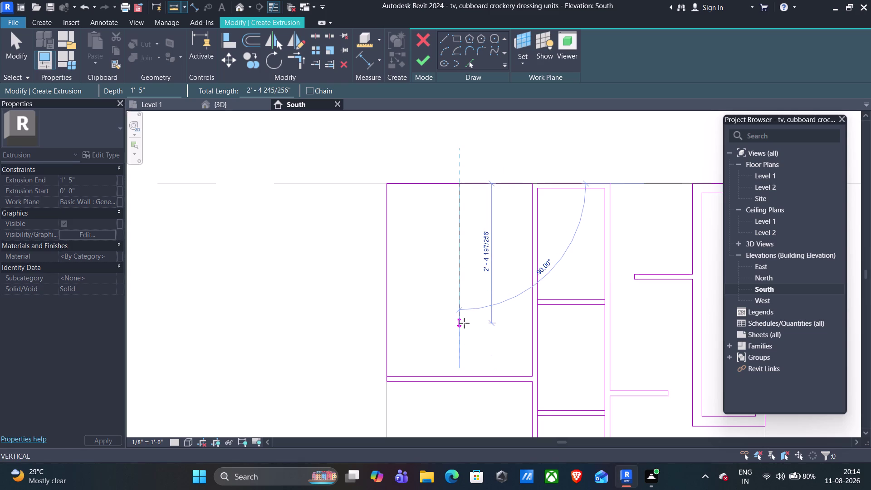
key(Escape)
Delete the lower duplicate shelf line.
middle_drag(488, 399, 504, 325)
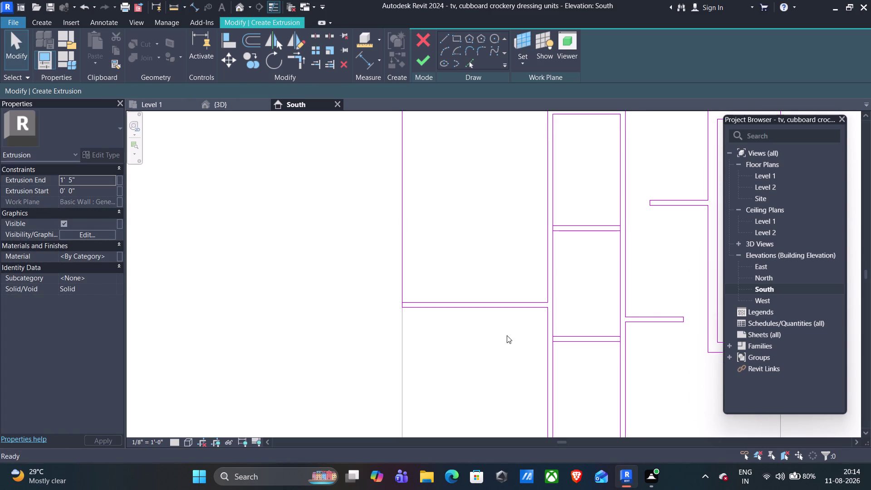
scroll(up, 3)
middle_drag(507, 335, 509, 302)
click(542, 267)
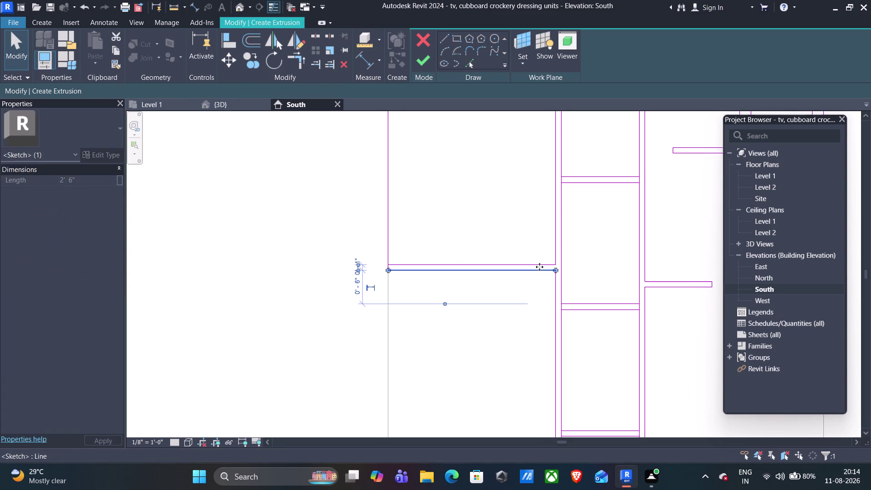
key(Delete)
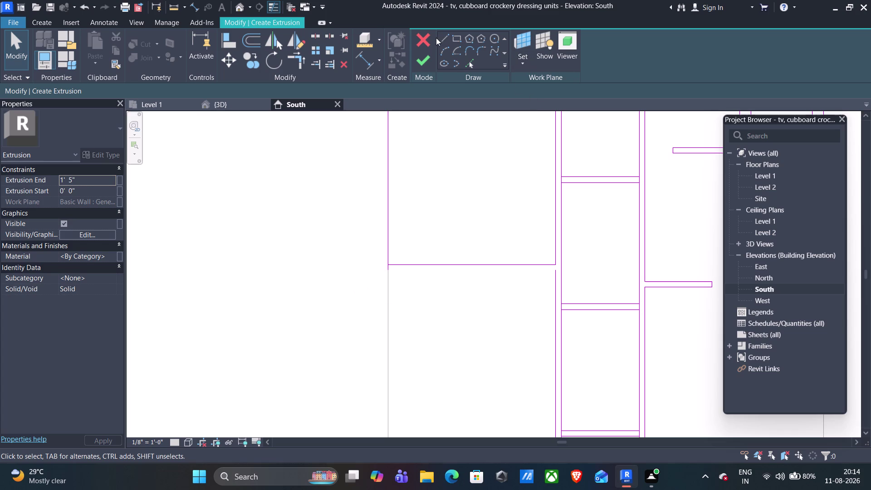
Redraw the 2'-6" edge line from the shelf endpoint down the panel side.
click(436, 38)
click(439, 37)
scroll(up, 3)
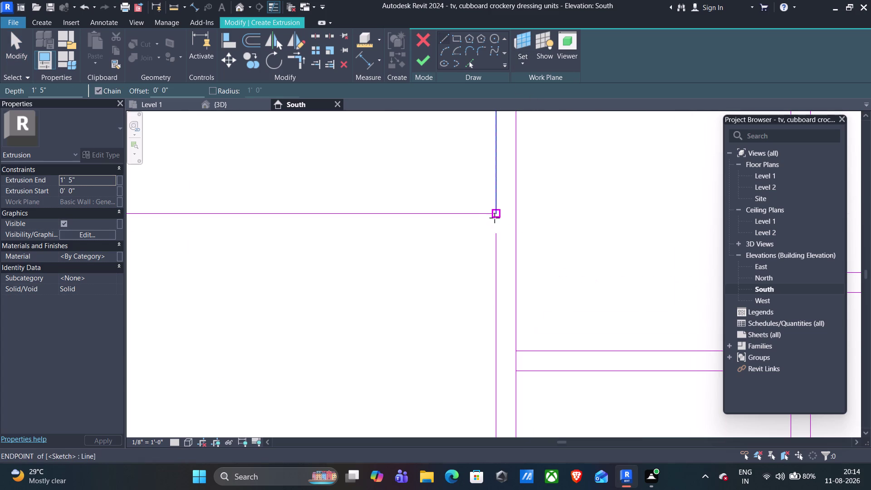
click(495, 214)
click(498, 232)
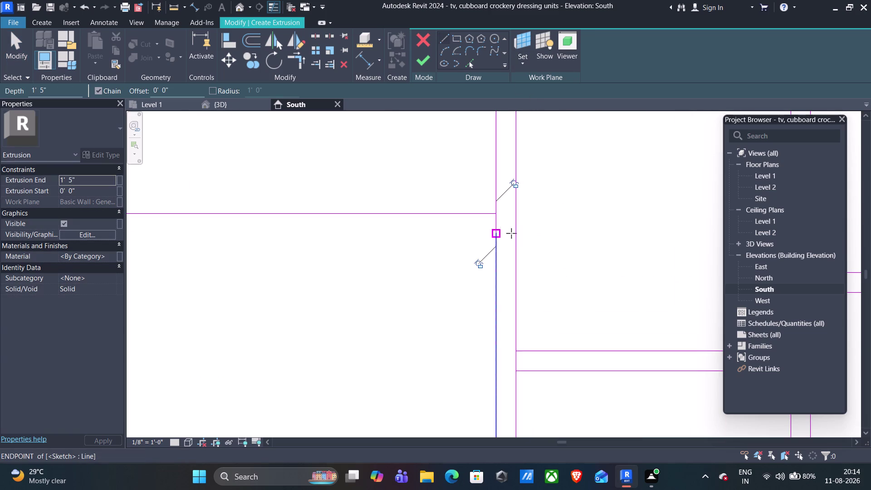
scroll(down, 3)
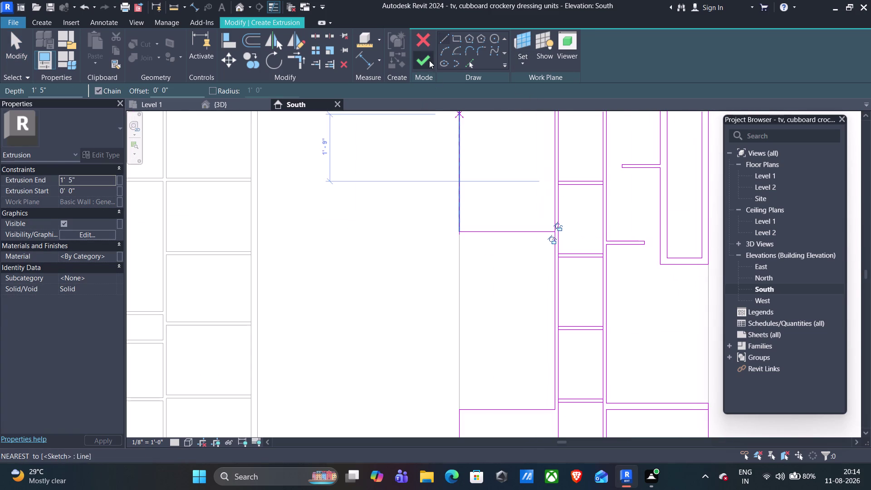
Try finishing the sketch and continue past the overlapping-lines error.
click(430, 60)
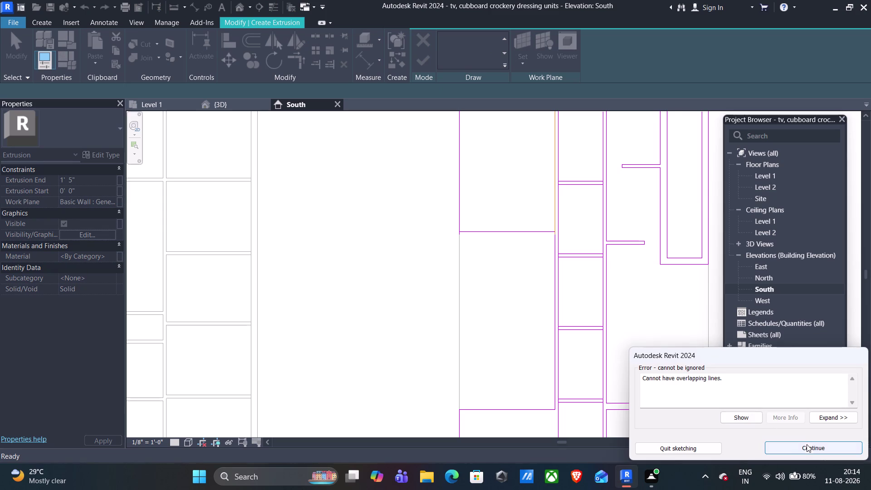
click(807, 446)
scroll(down, 3)
Recentre the unit, end line drawing, and delete the stray sketch line.
middle_drag(510, 283, 513, 384)
scroll(up, 3)
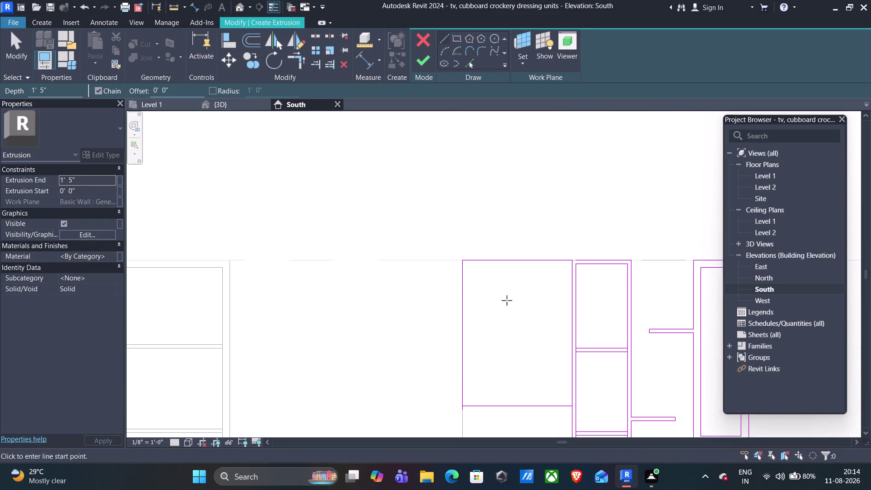
scroll(up, 3)
middle_drag(573, 331, 498, 299)
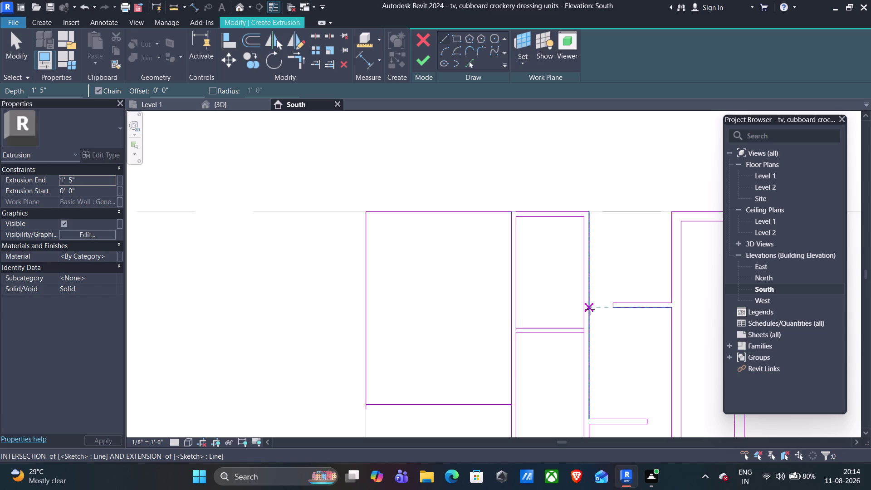
key(Escape)
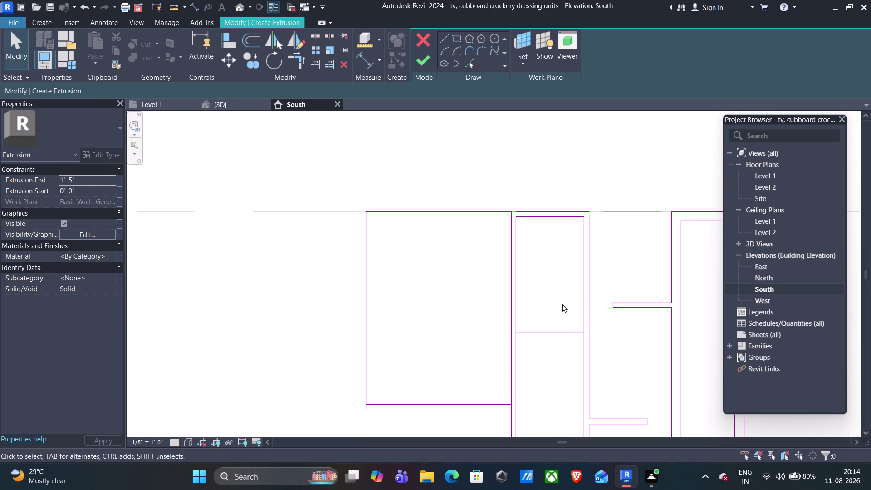
click(509, 304)
key(Delete)
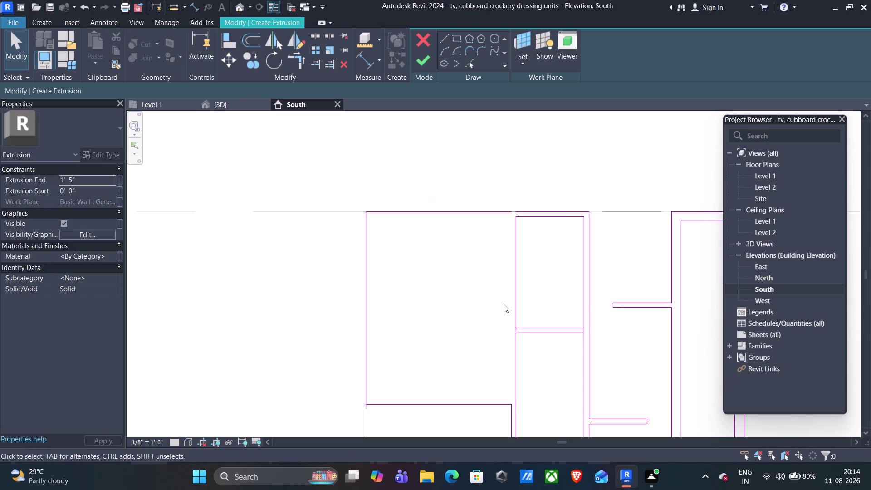
Try finishing the sketch again and inspect the highlighted intersecting lines.
scroll(down, 3)
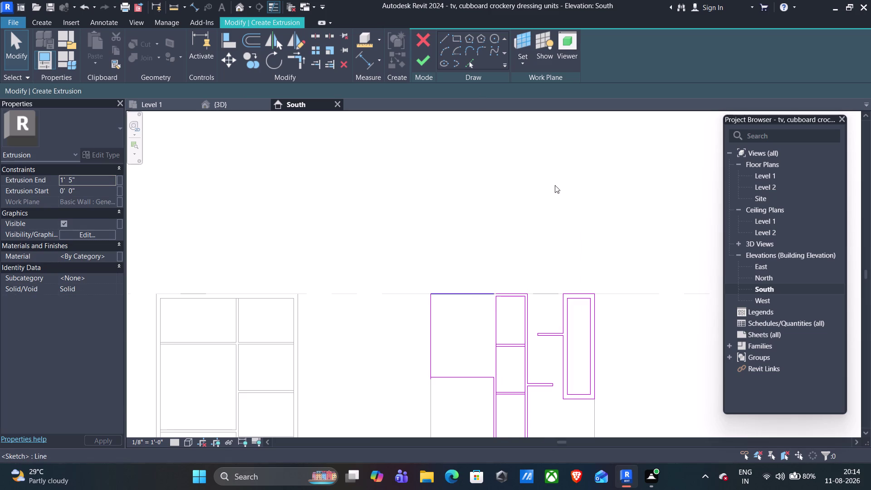
click(418, 60)
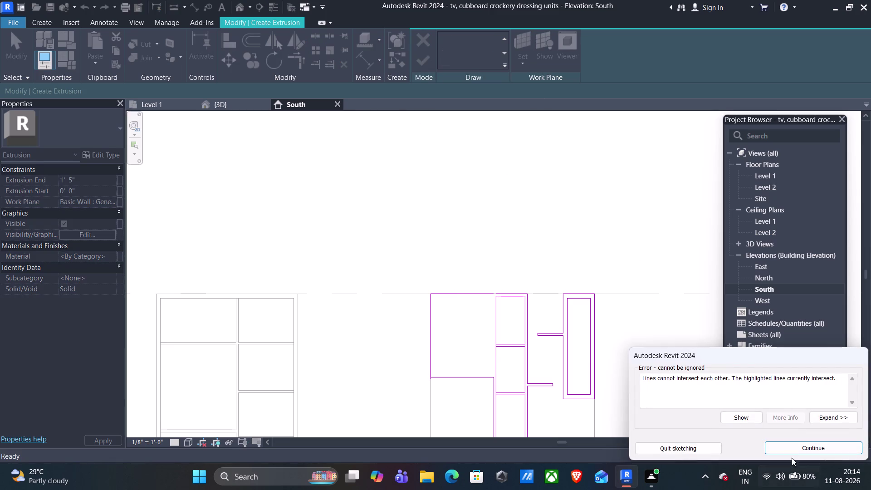
scroll(down, 3)
middle_drag(654, 337, 567, 189)
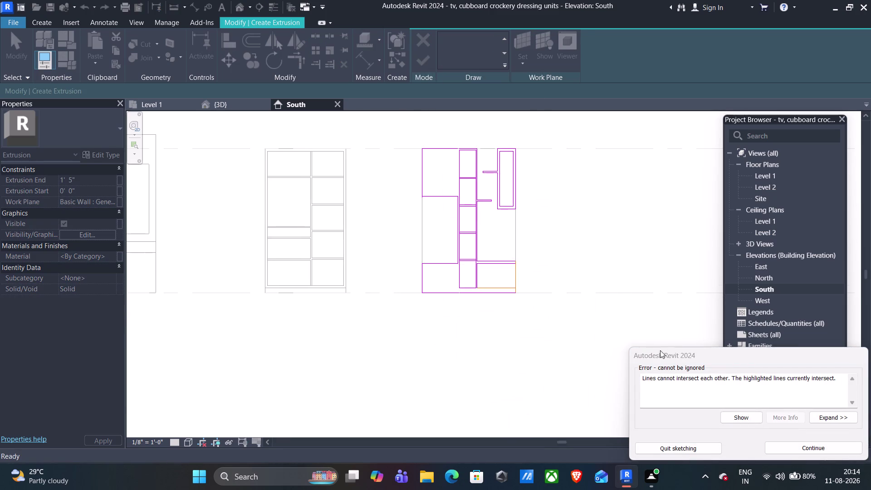
Dismiss the intersection error and delete three stray lines in the lower cabinet, including the bottom shelf line.
click(791, 452)
scroll(up, 3)
scroll(up, 3)
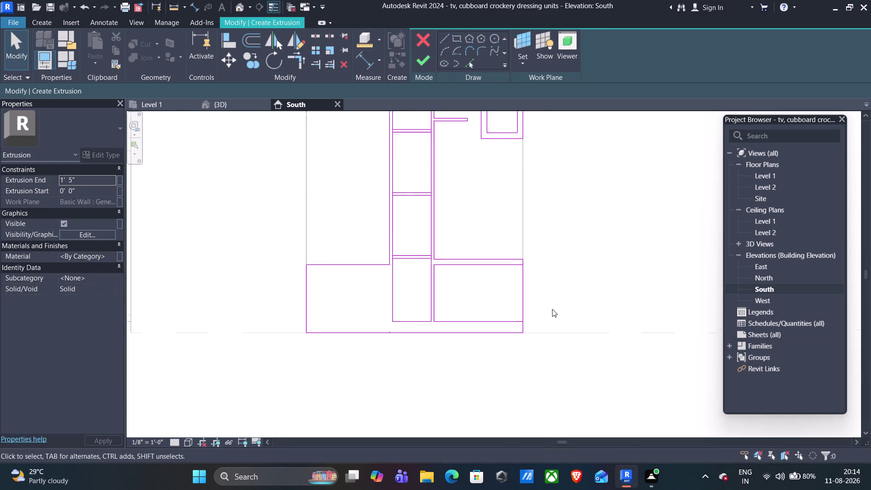
scroll(up, 3)
click(511, 294)
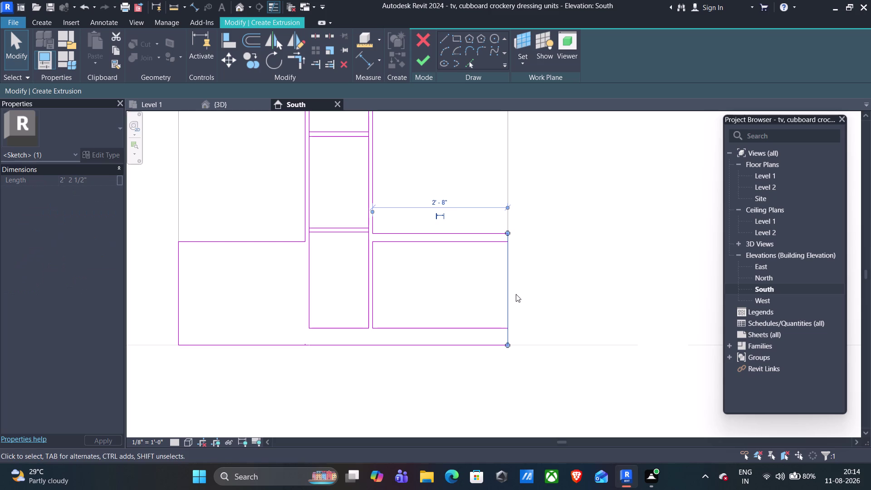
key(Escape)
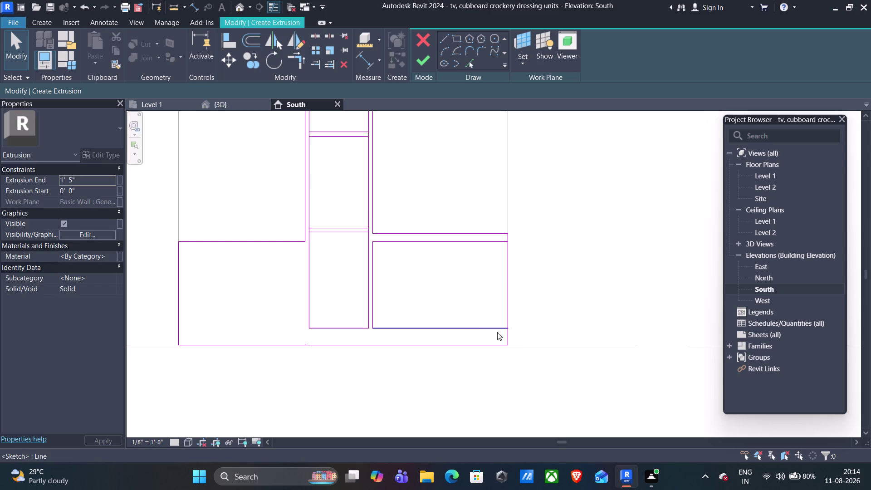
click(466, 330)
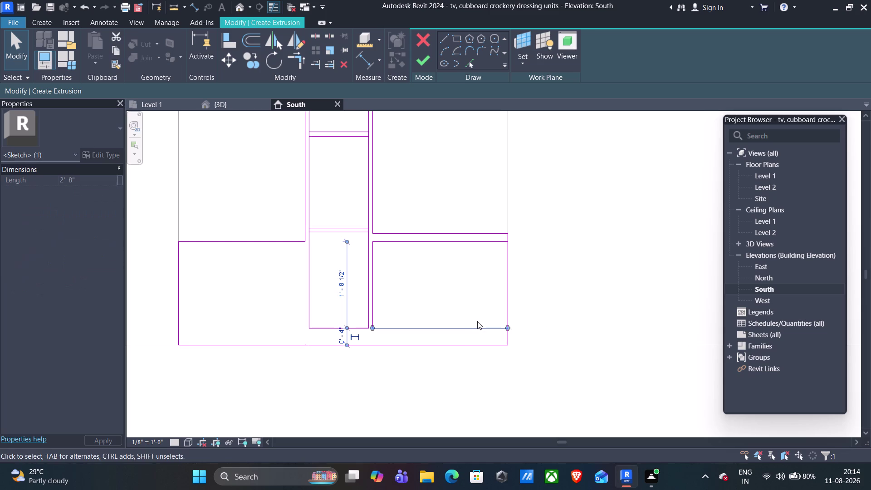
key(Delete)
click(374, 273)
key(Delete)
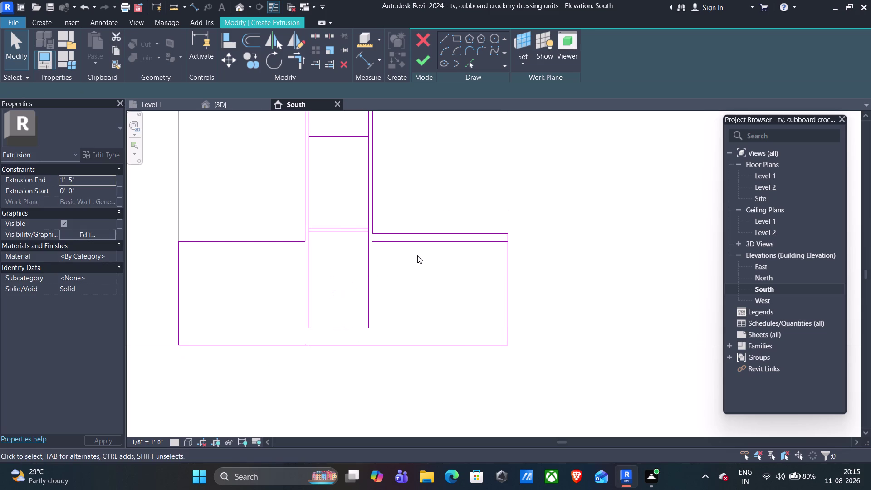
click(415, 246)
key(Delete)
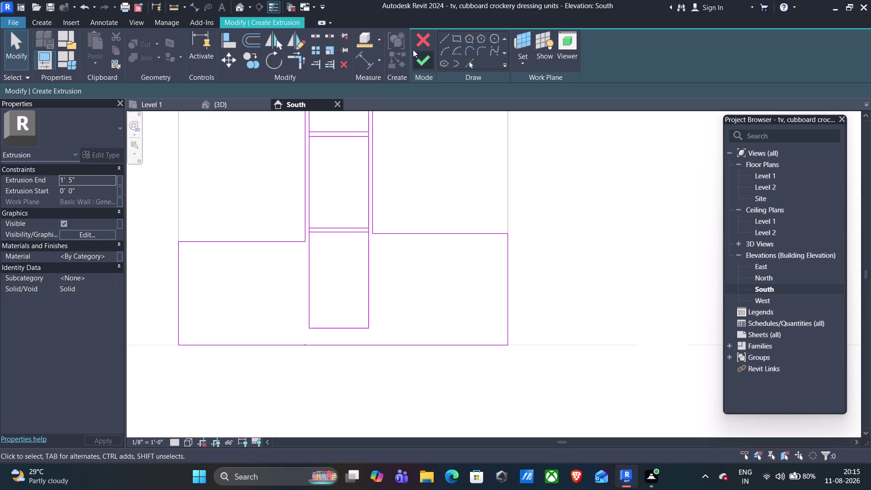
Retry finishing the extrusion, then delete the overlapping bottom sketch line.
click(425, 57)
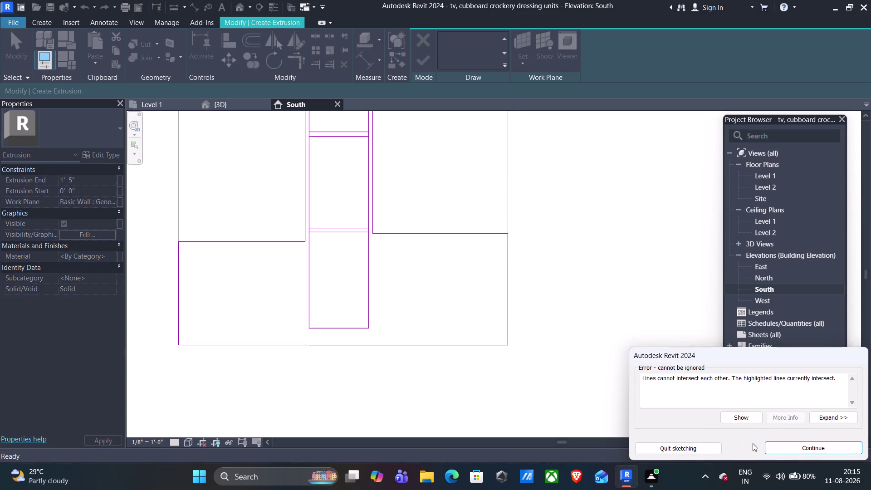
click(781, 446)
click(285, 340)
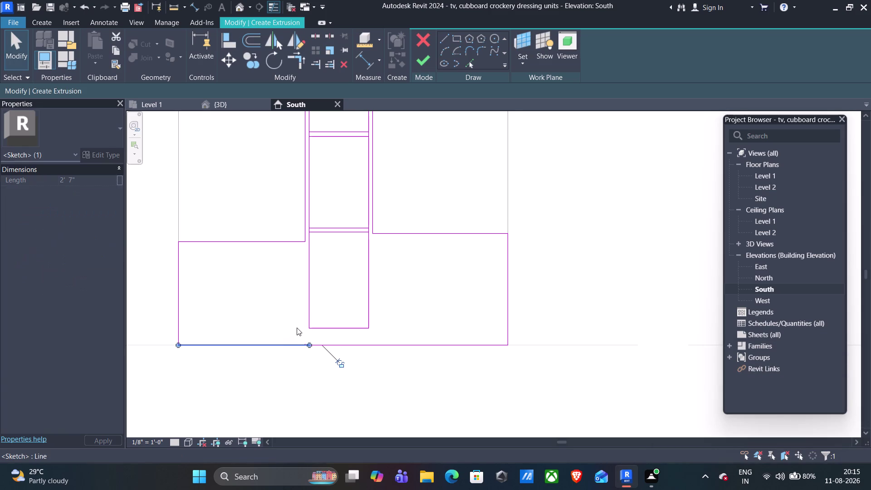
key(Delete)
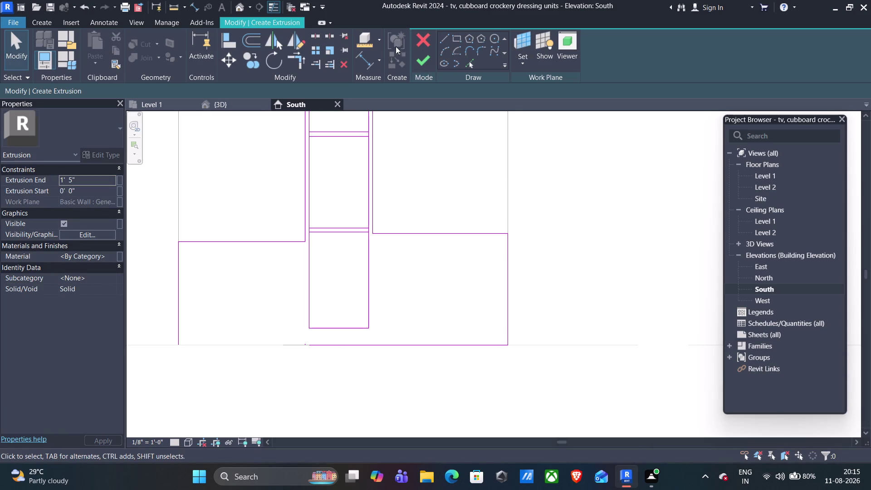
Delete a stray sketch line along the unit's bottom edge.
click(445, 38)
scroll(up, 3)
scroll(up, 3)
middle_drag(265, 331, 335, 187)
scroll(down, 3)
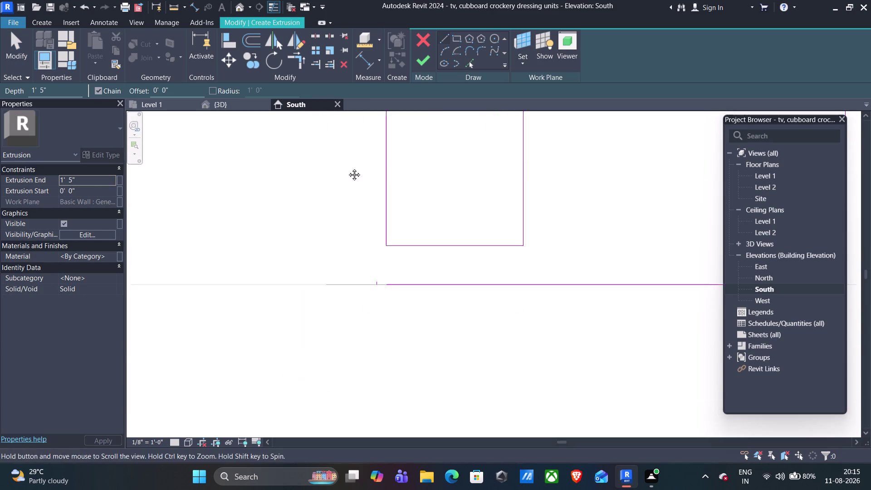
middle_drag(336, 186, 355, 159)
scroll(up, 3)
scroll(down, 3)
key(Escape)
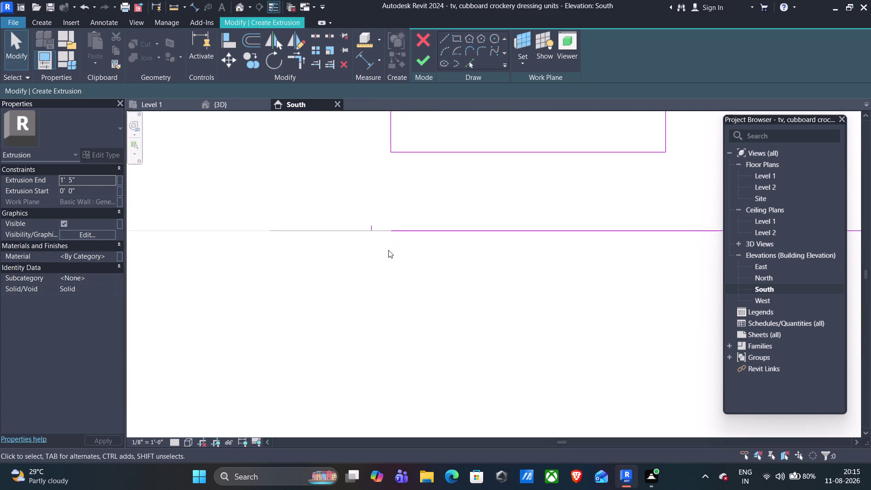
click(372, 229)
key(Delete)
Redraw the bottom edge as one line from the existing endpoint to the corner.
click(443, 38)
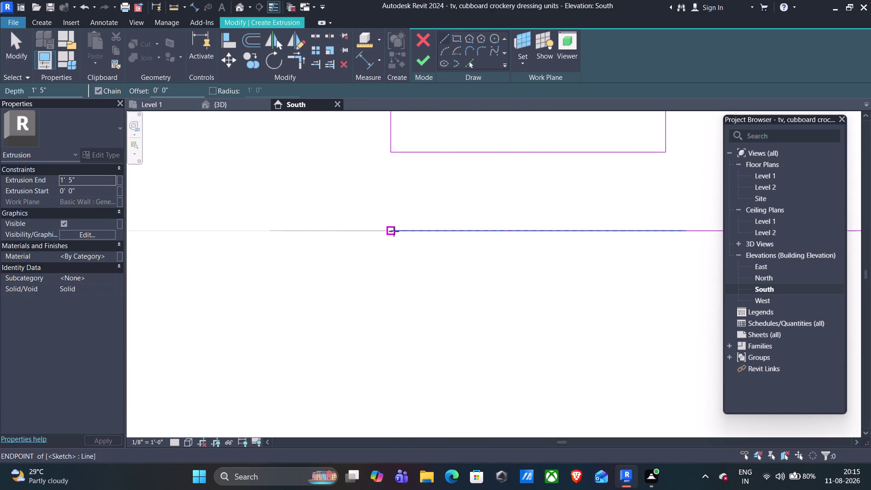
click(393, 231)
scroll(down, 3)
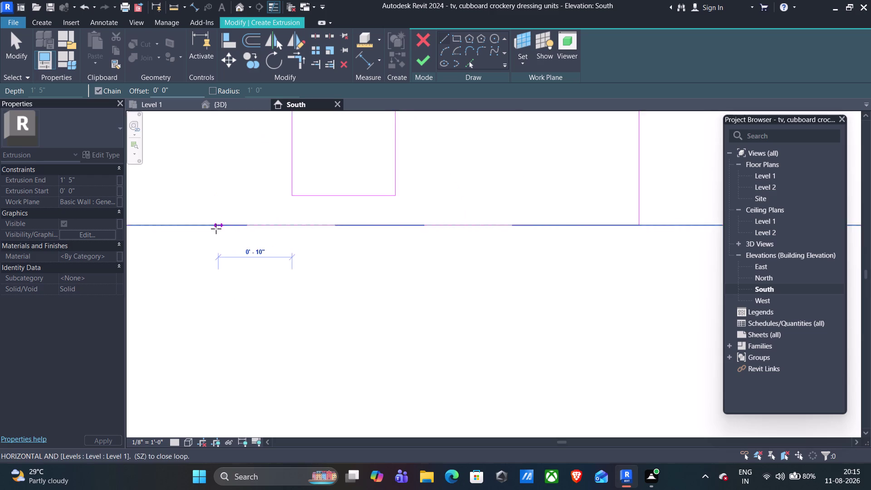
middle_drag(216, 228, 409, 197)
click(257, 194)
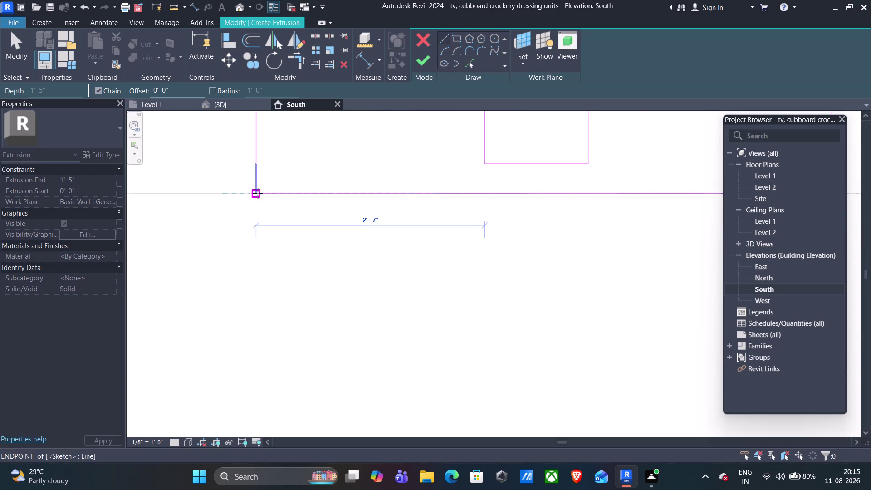
key(Escape)
scroll(down, 3)
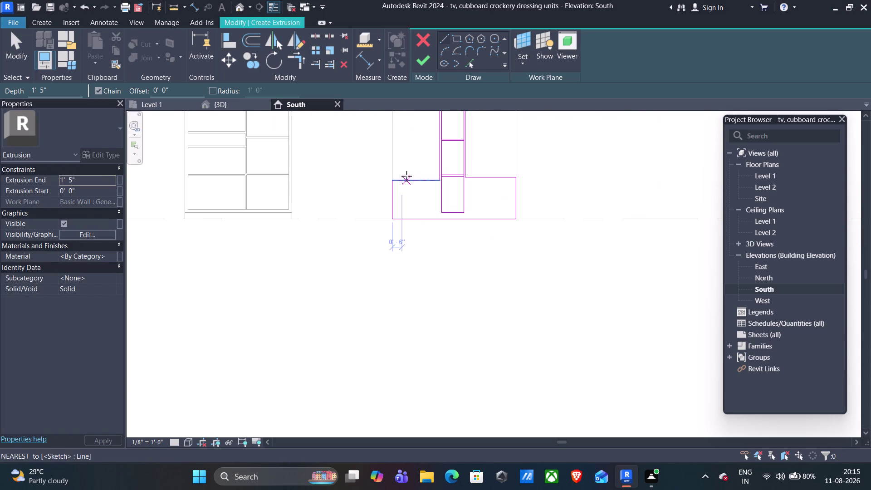
middle_drag(578, 175, 579, 250)
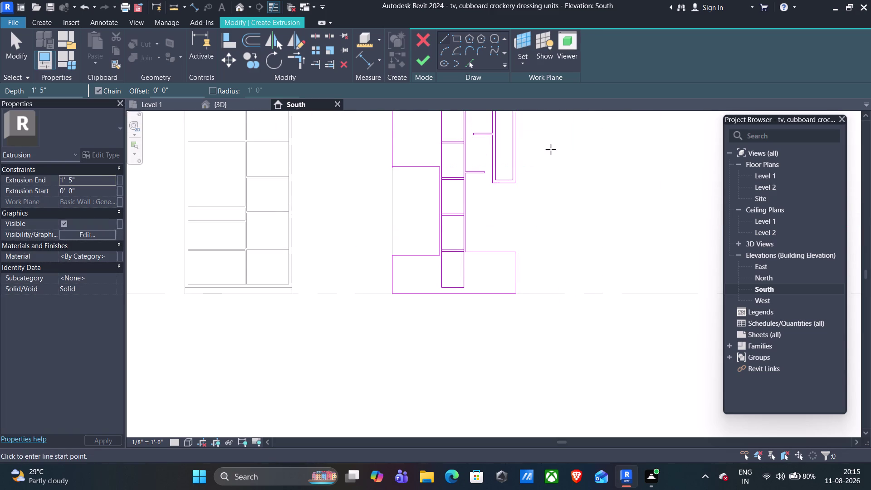
Retry finishing the extrusion and locate the highlighted intersecting lines.
click(417, 59)
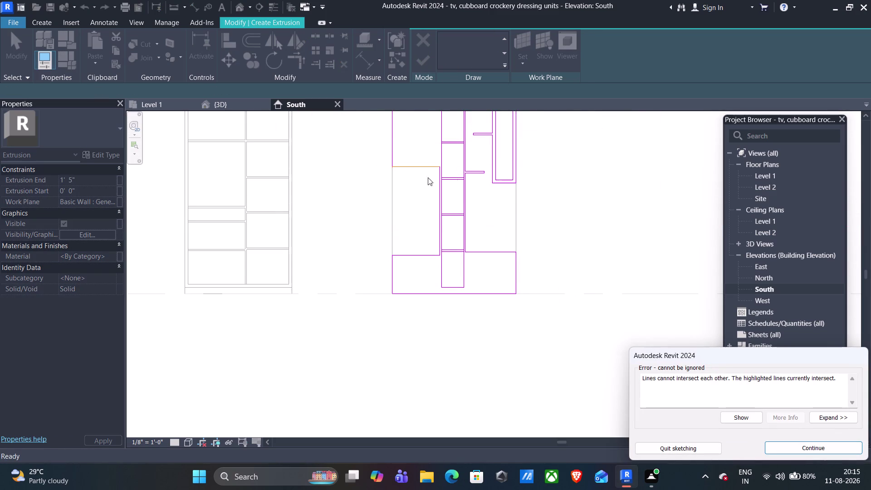
scroll(up, 3)
scroll(up, 3)
scroll(up, 3)
scroll(up, 3)
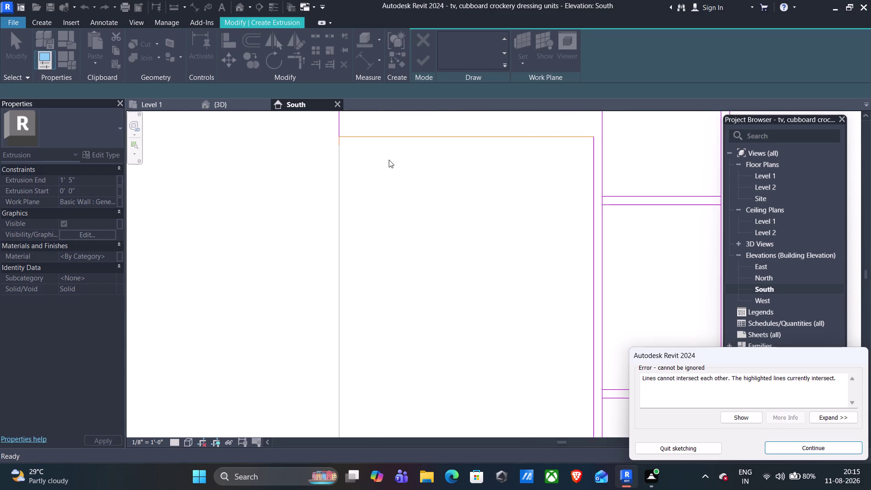
scroll(up, 3)
middle_drag(349, 152, 370, 226)
key(Escape)
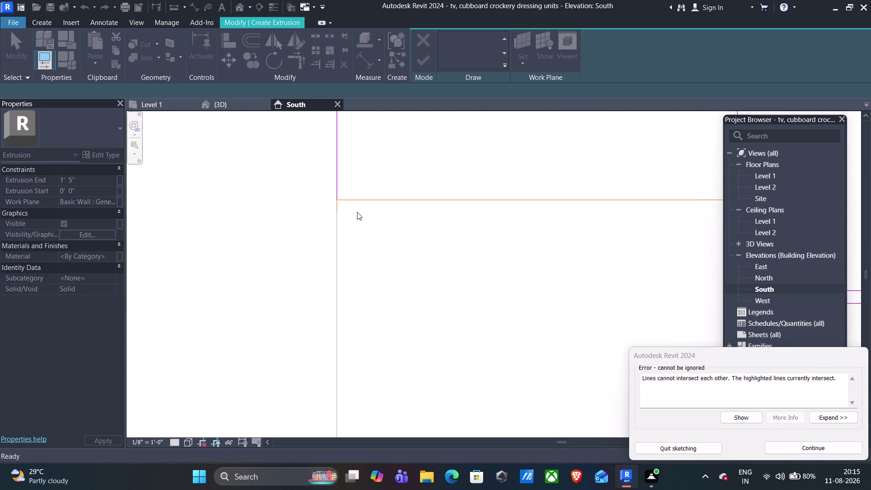
scroll(up, 3)
Inspect the intersecting lines near the left edge and dismiss the error.
click(328, 201)
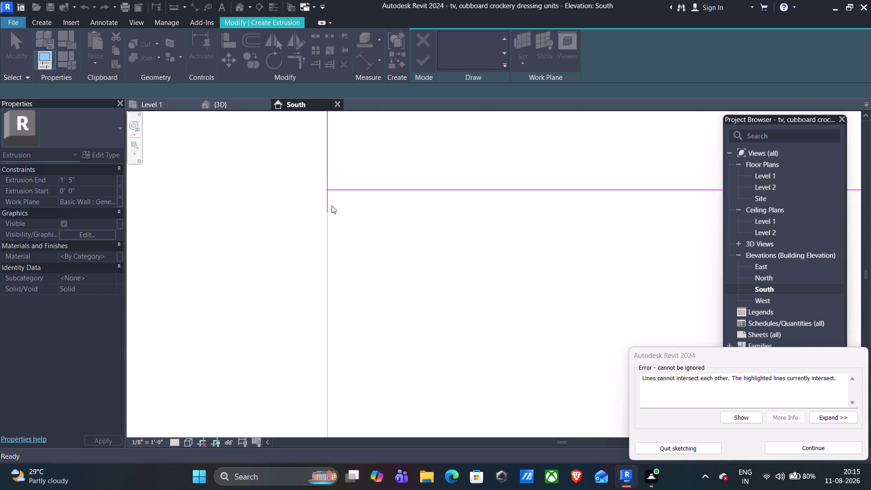
drag(337, 198, 312, 209)
scroll(up, 3)
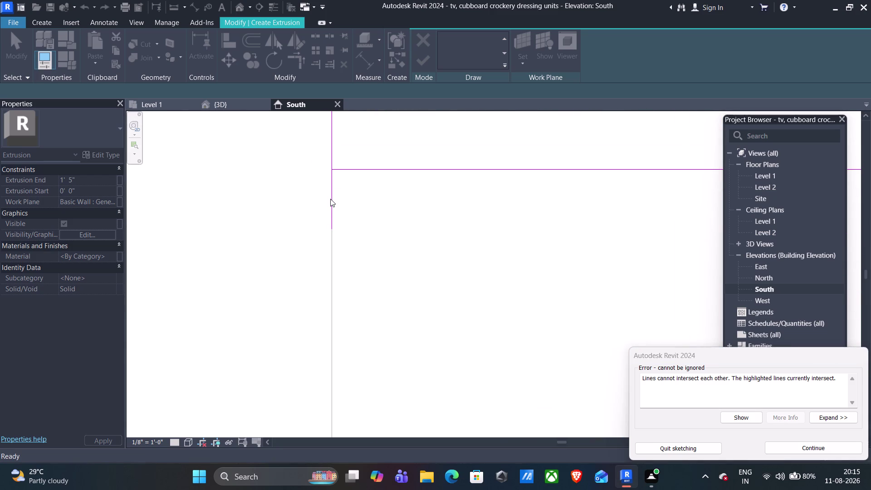
click(330, 198)
key(Escape)
click(811, 451)
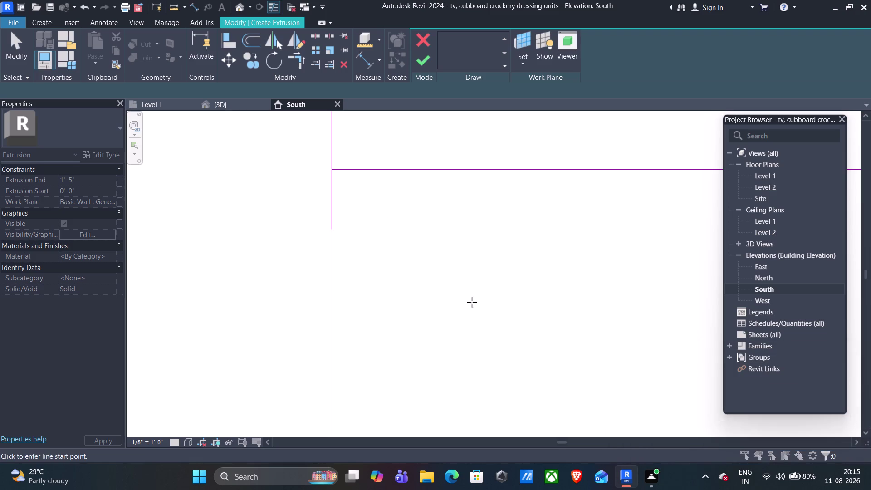
Delete the short left-edge sketch line.
click(331, 209)
key(Delete)
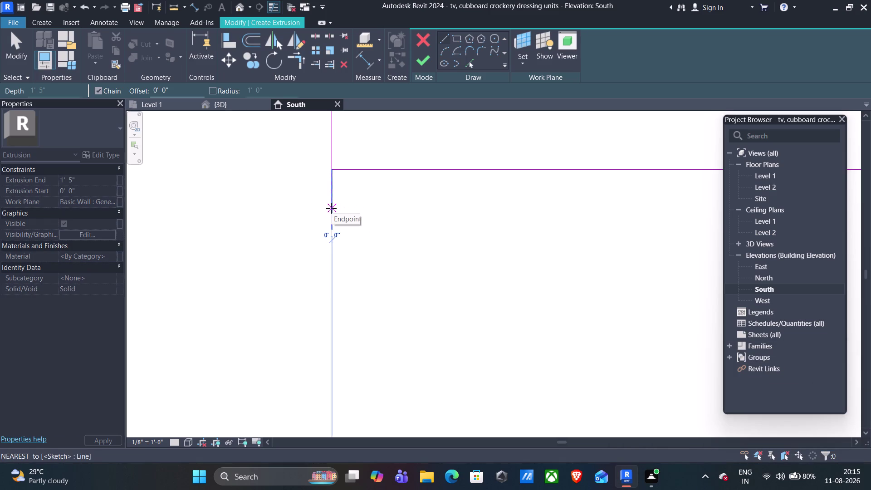
click(332, 199)
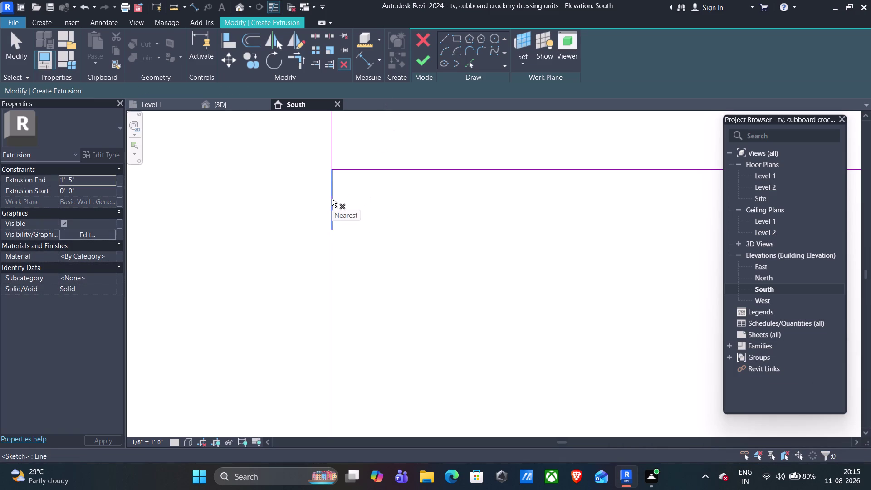
key(Delete)
Finish the sketch again and search the view for the lines still reported as intersecting.
click(424, 54)
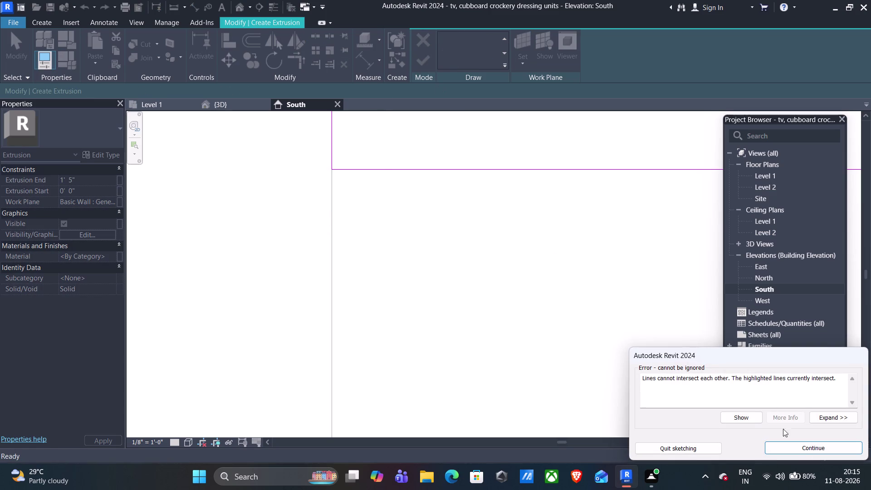
scroll(down, 3)
middle_drag(609, 297, 321, 298)
scroll(down, 3)
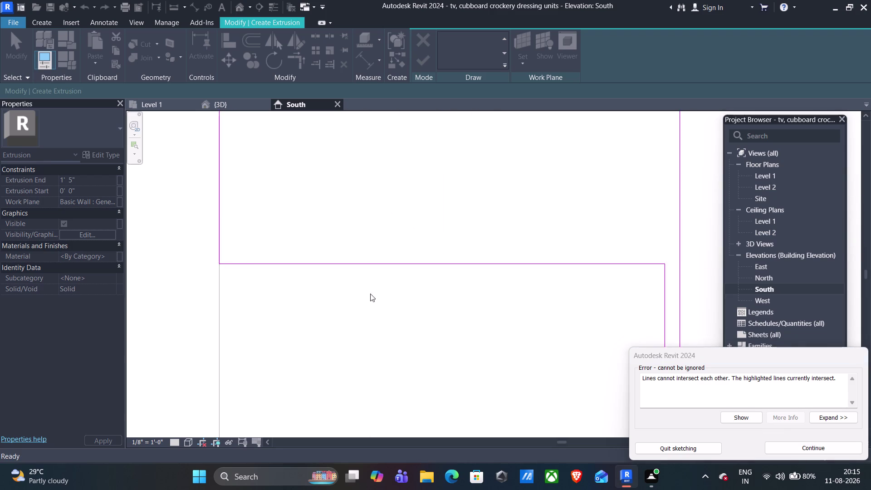
scroll(down, 3)
scroll(down, 3)
scroll(up, 3)
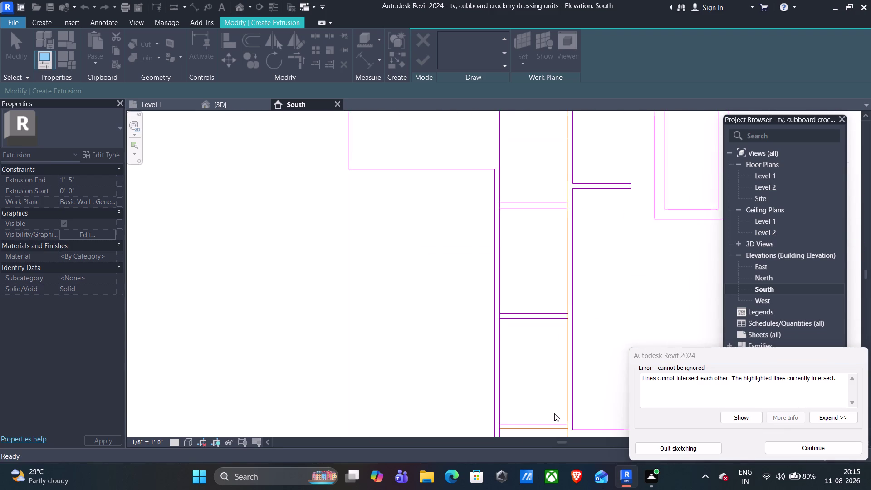
middle_drag(555, 414, 534, 250)
scroll(up, 3)
scroll(up, 3)
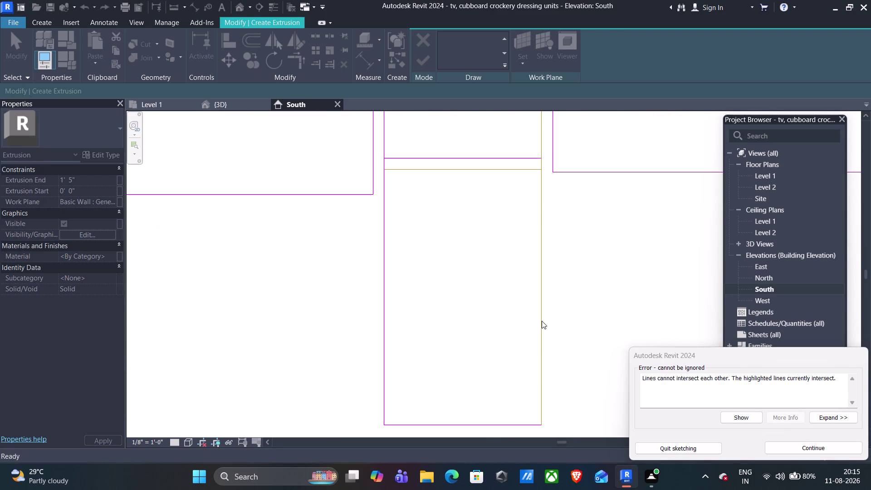
scroll(down, 3)
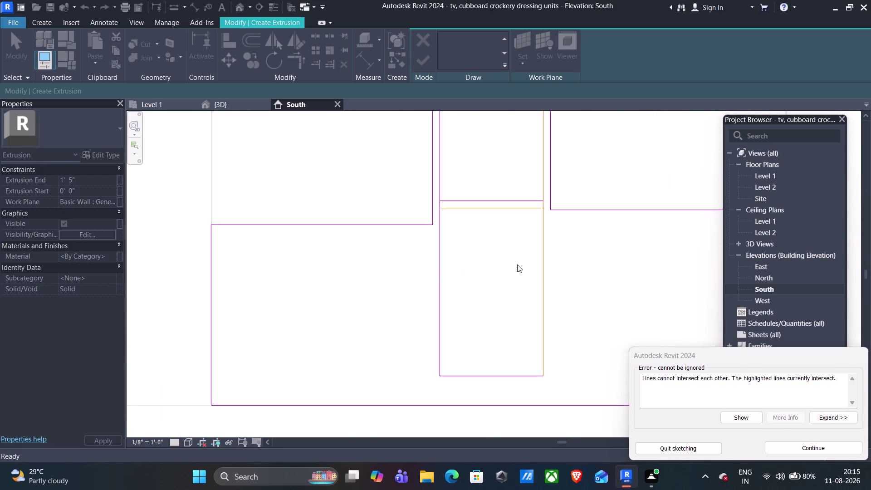
scroll(down, 3)
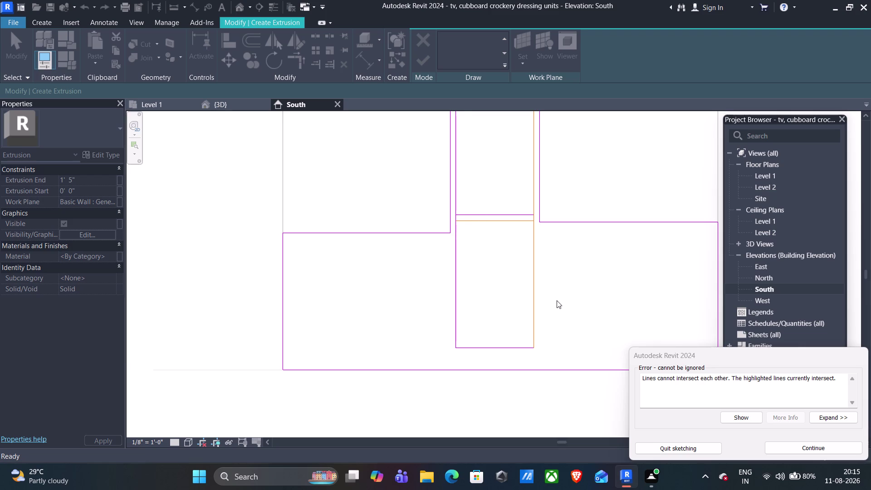
scroll(down, 3)
Trim two sketch lines at the unit's left edge to a corner, cancelling the unjoin error.
click(803, 448)
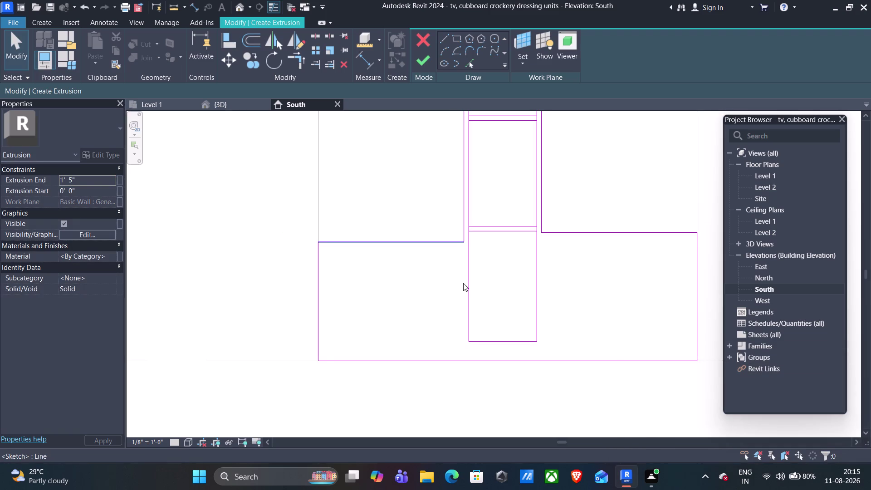
click(298, 61)
scroll(up, 3)
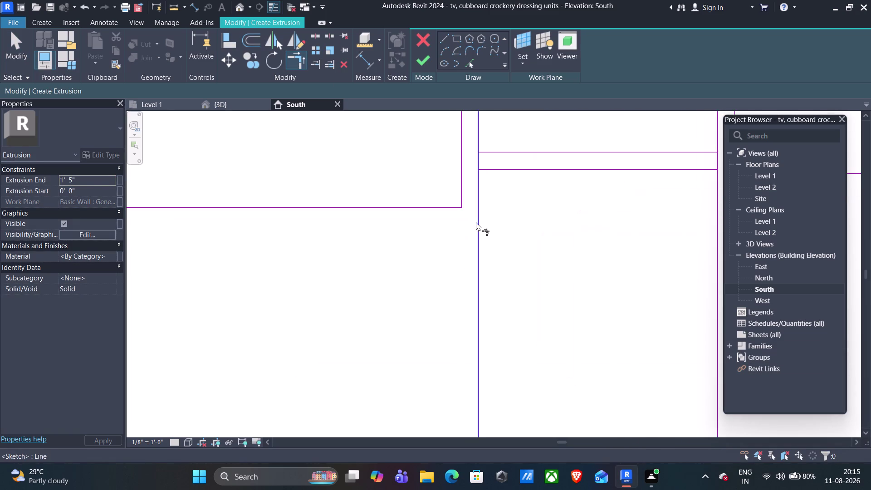
scroll(up, 3)
middle_drag(509, 192, 496, 305)
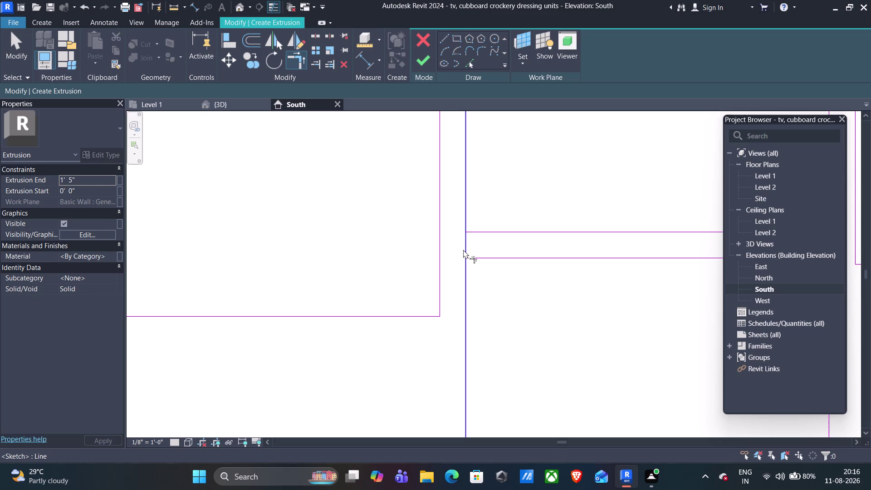
scroll(down, 3)
click(484, 255)
click(470, 272)
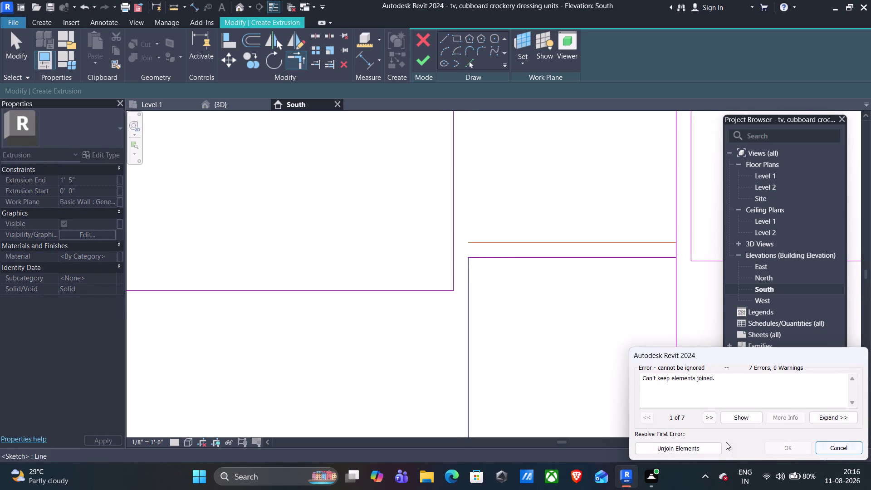
click(685, 448)
Check the overlapping lines and undo the last sketch change.
scroll(down, 3)
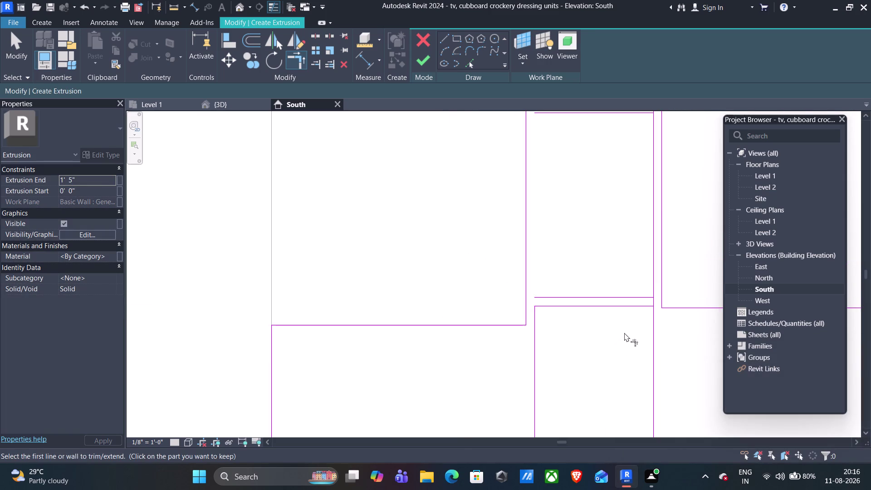
scroll(down, 3)
scroll(down, 3)
middle_drag(610, 333, 540, 343)
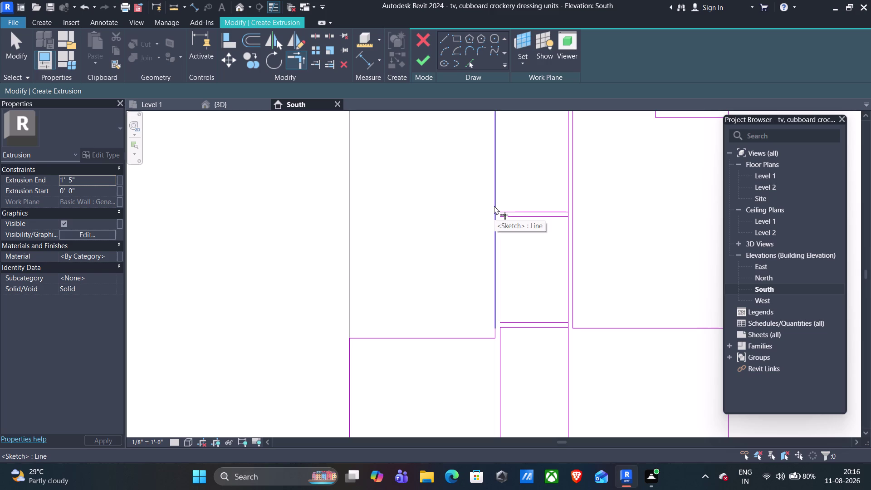
key(ctrl+z)
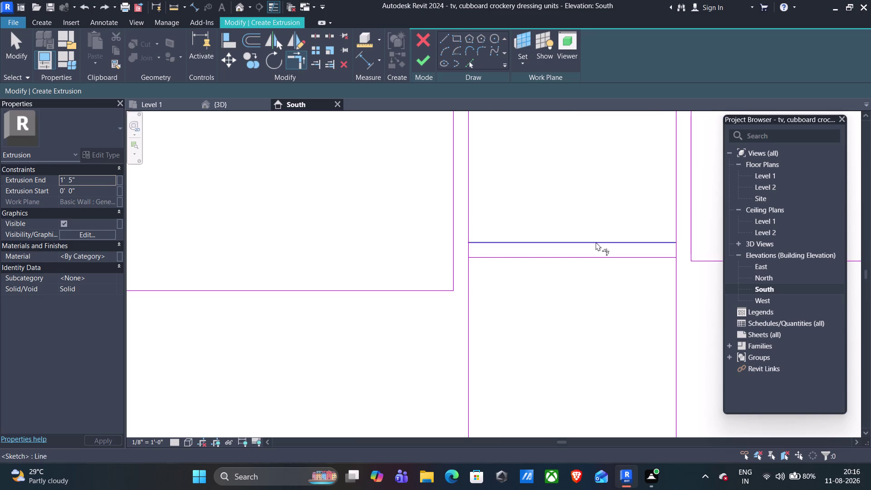
scroll(down, 3)
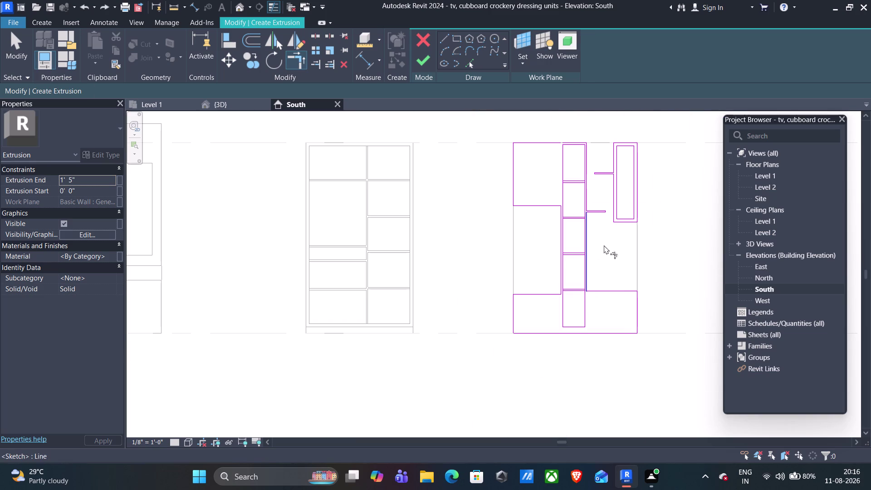
Corner-trim a shelf line with its upright, unjoining the elements when prompted.
scroll(up, 3)
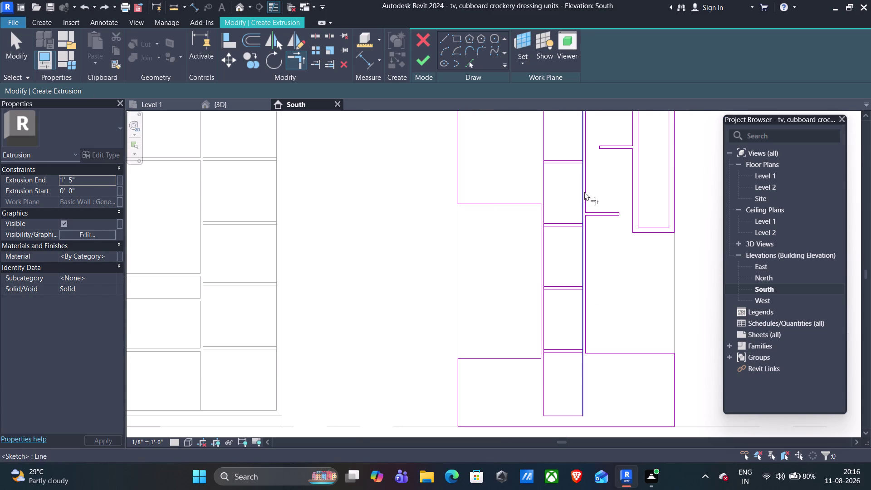
scroll(up, 3)
scroll(up, 3)
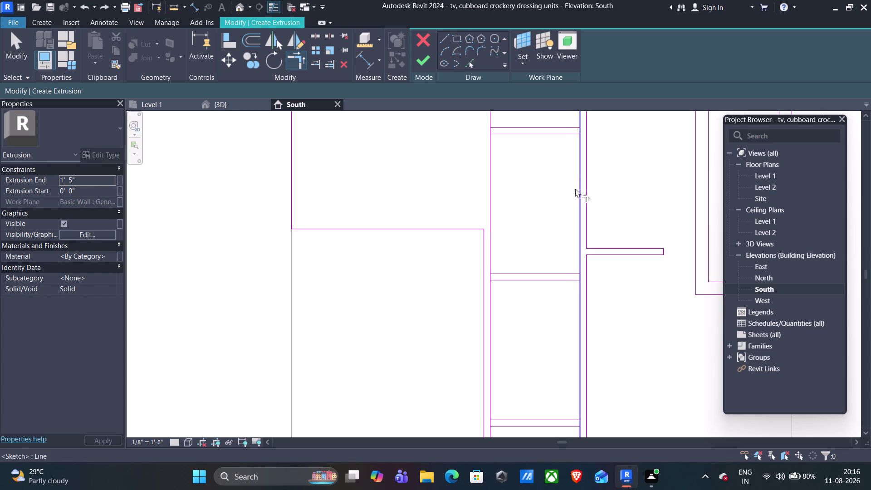
scroll(down, 3)
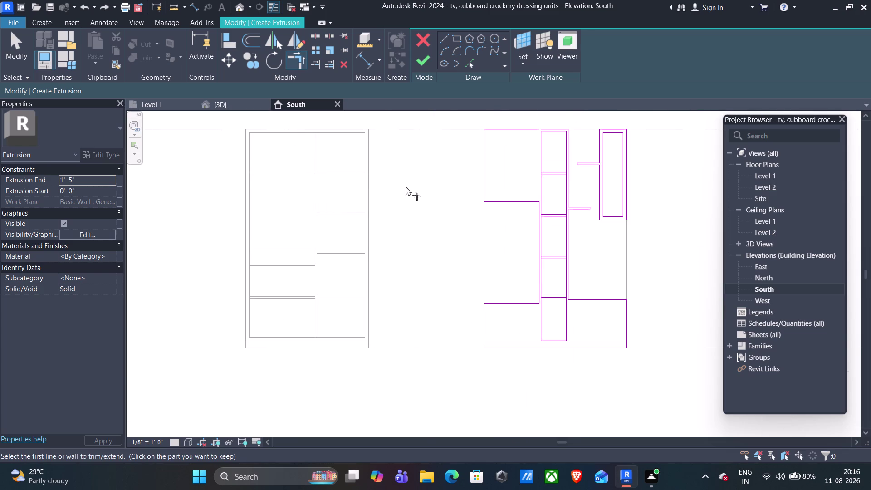
scroll(up, 3)
scroll(up, 3)
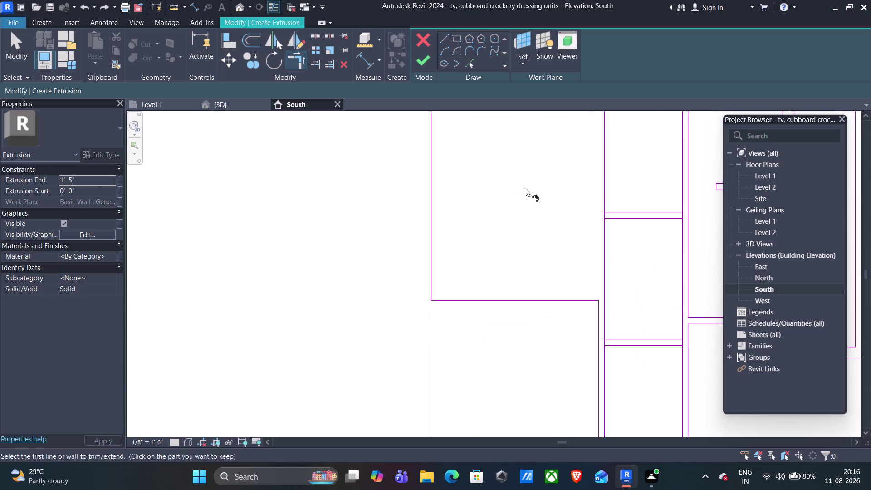
middle_drag(529, 184, 233, 205)
click(302, 61)
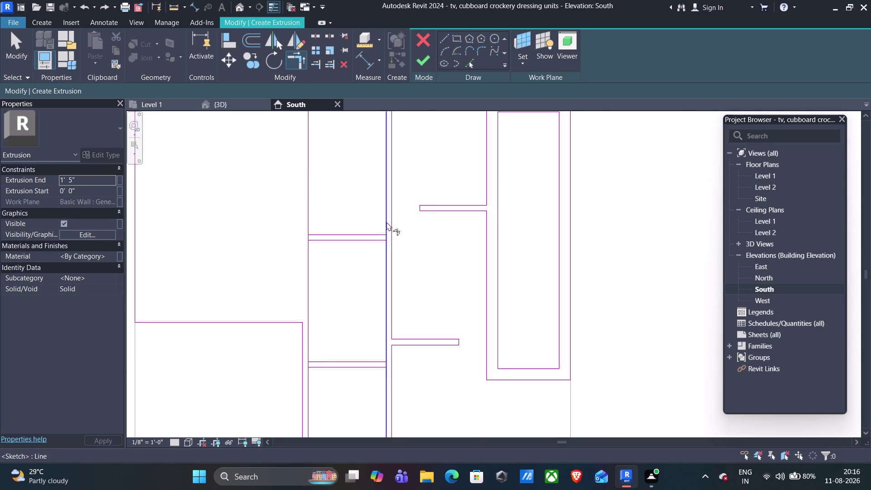
scroll(up, 3)
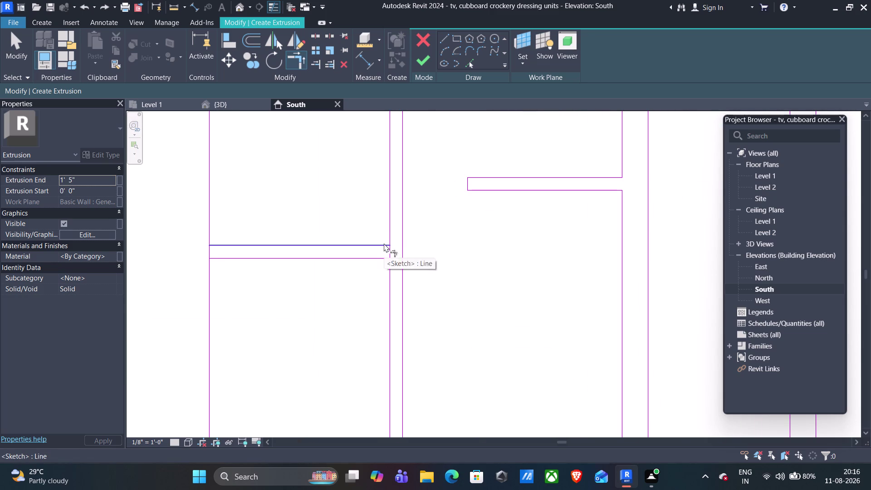
click(383, 243)
click(389, 235)
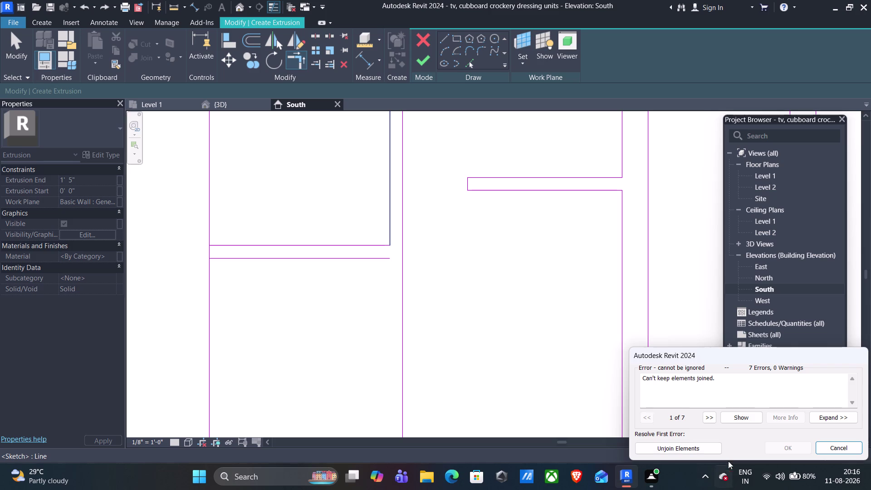
click(709, 444)
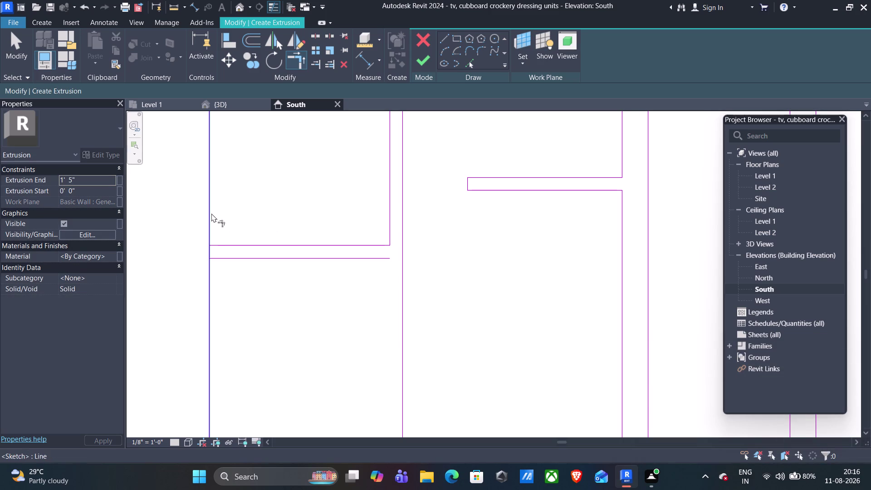
Corner-trim the lower shelf line with the left upright, again unjoining the elements.
click(222, 256)
click(208, 264)
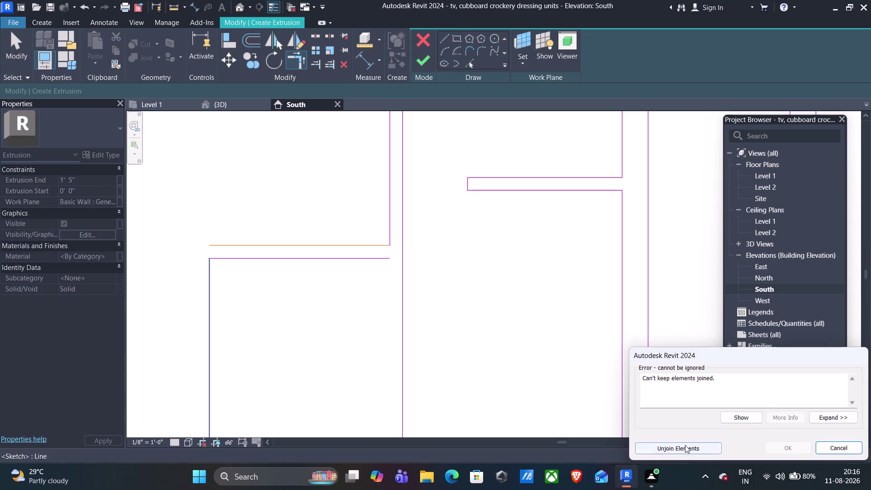
click(684, 447)
scroll(down, 3)
scroll(down, 3)
middle_drag(258, 177, 305, 223)
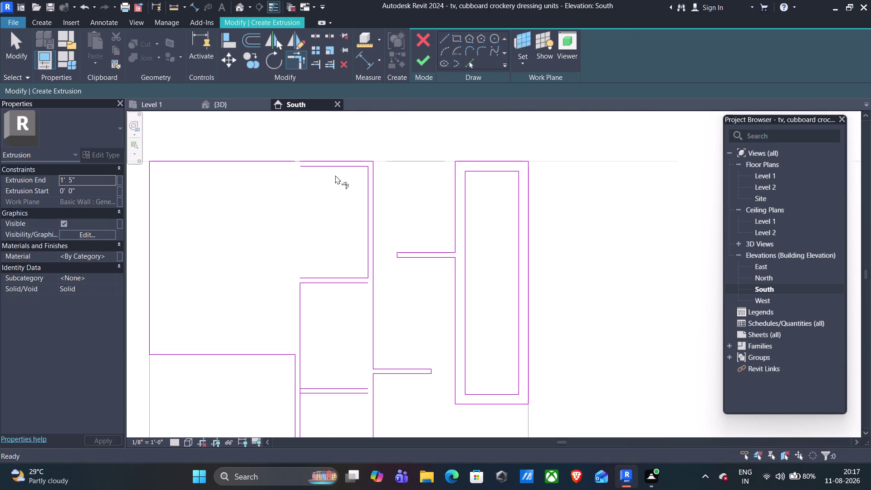
Draw a vertical line at the shelf corner and a shelf line across the compartment to the upright.
click(444, 41)
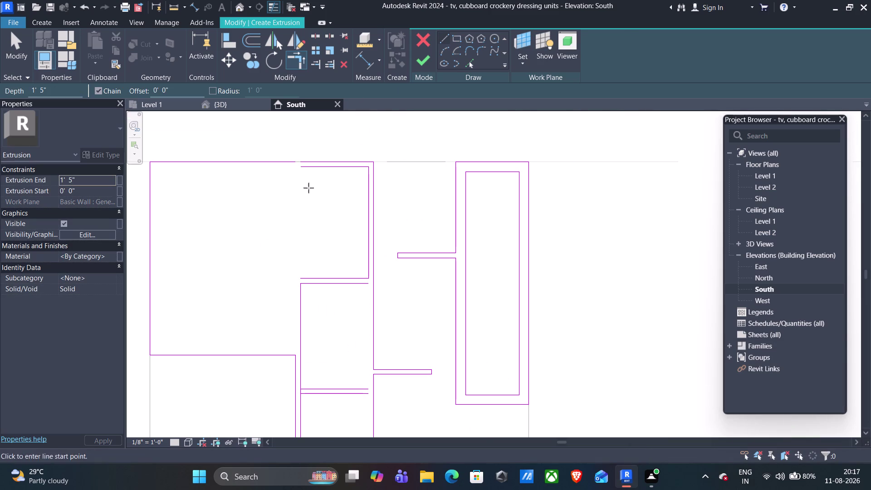
click(303, 169)
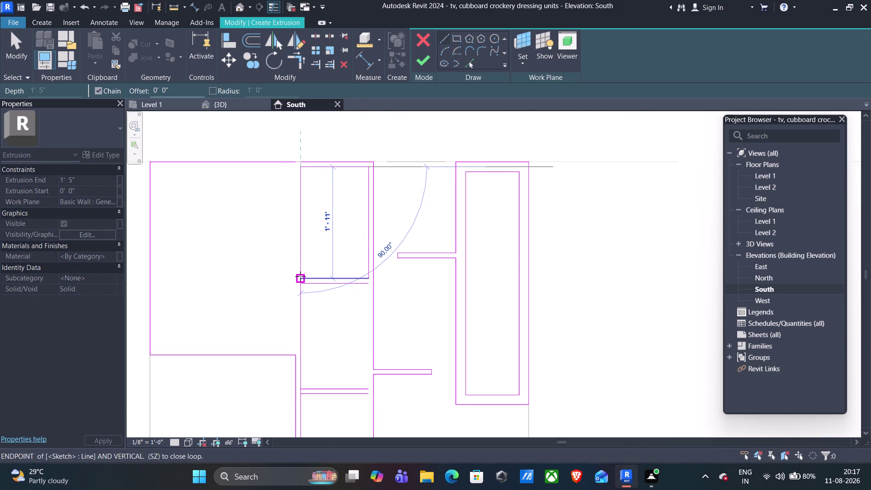
click(300, 277)
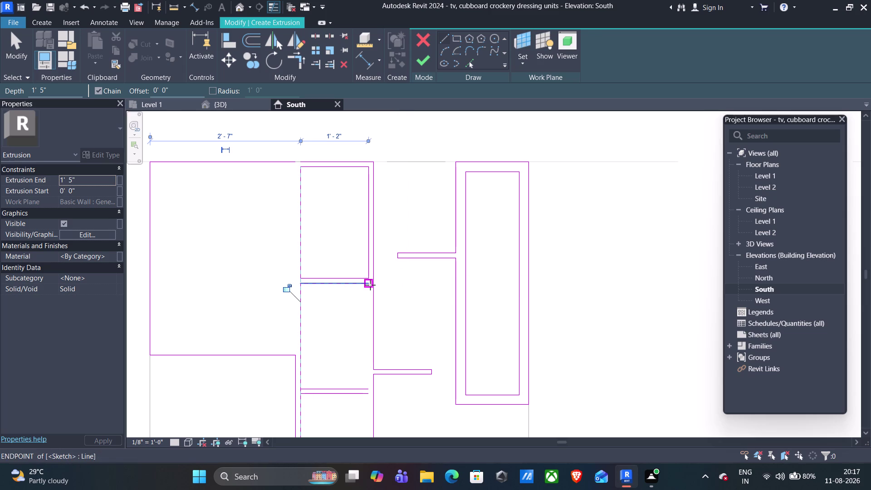
click(369, 284)
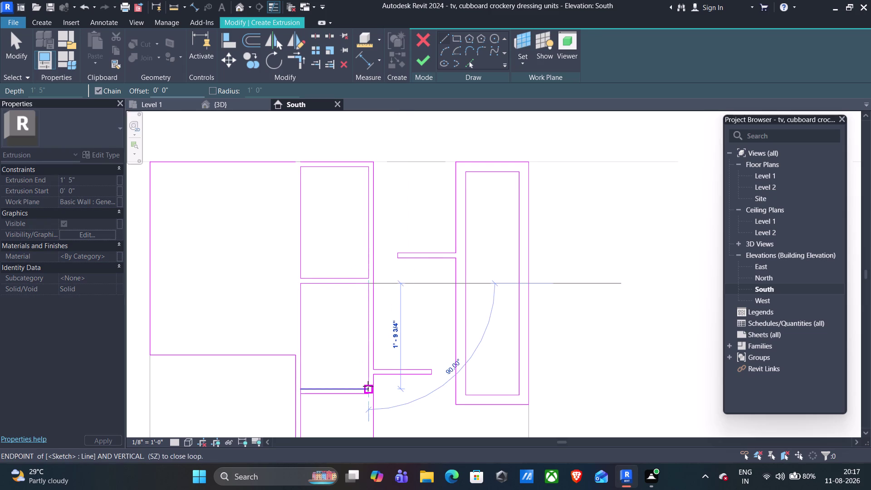
click(368, 386)
key(Escape)
middle_drag(339, 329, 398, 231)
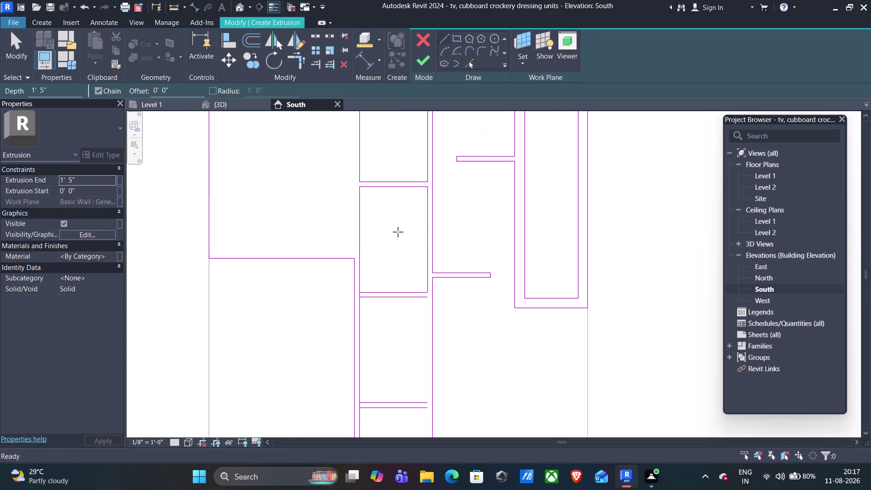
scroll(up, 3)
Trim two sketch lines into a corner, unjoining elements so the trim completes.
click(293, 60)
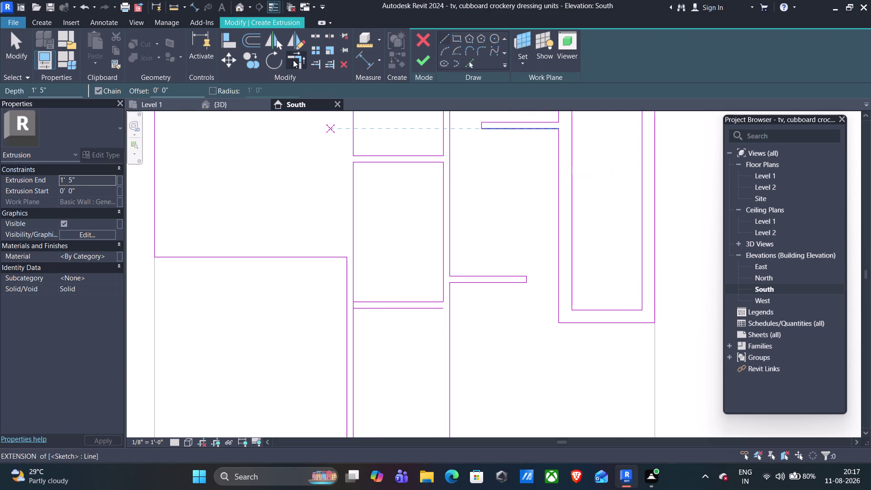
click(360, 308)
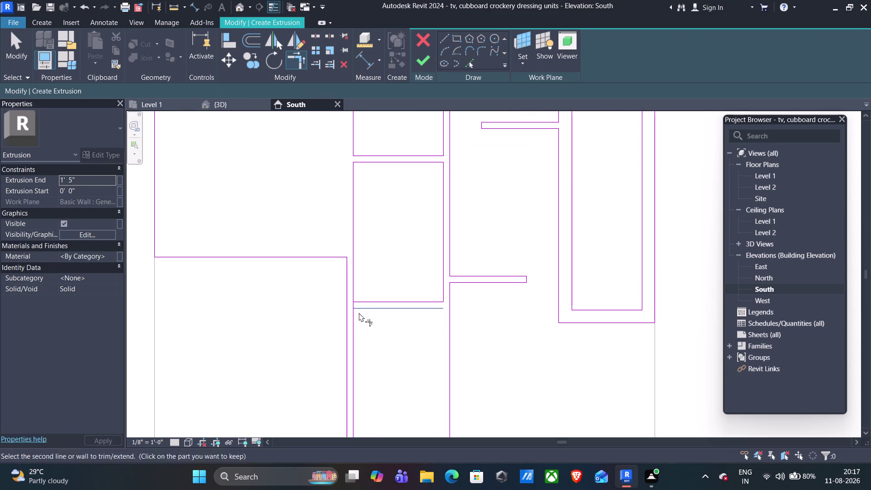
click(352, 321)
click(673, 444)
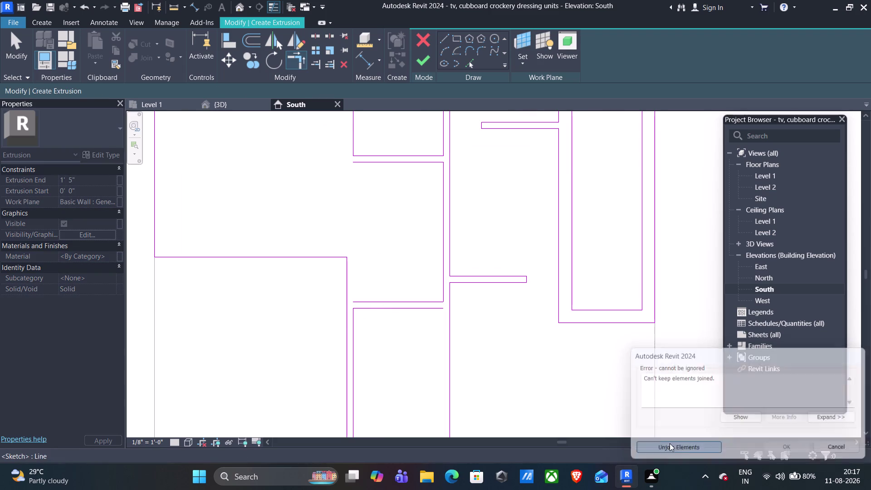
Draw an upright from the upper shelf edge down, and a vertical line down the lower compartment's side.
click(441, 42)
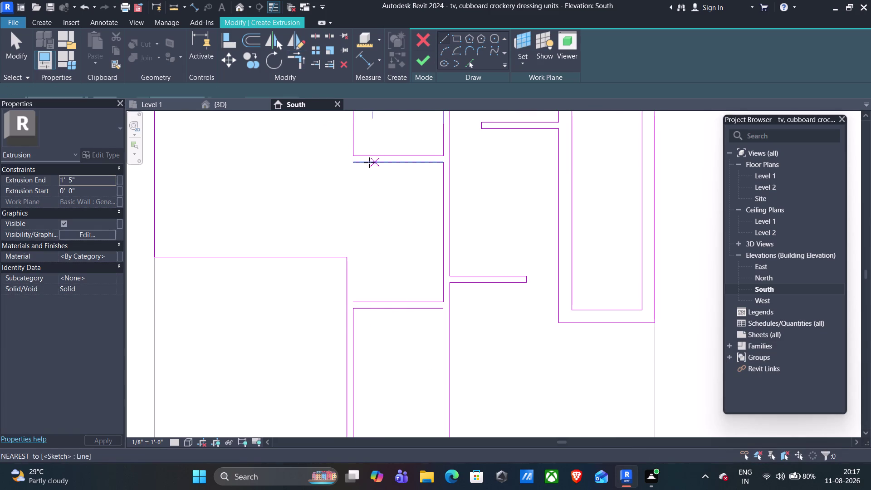
click(354, 162)
click(352, 301)
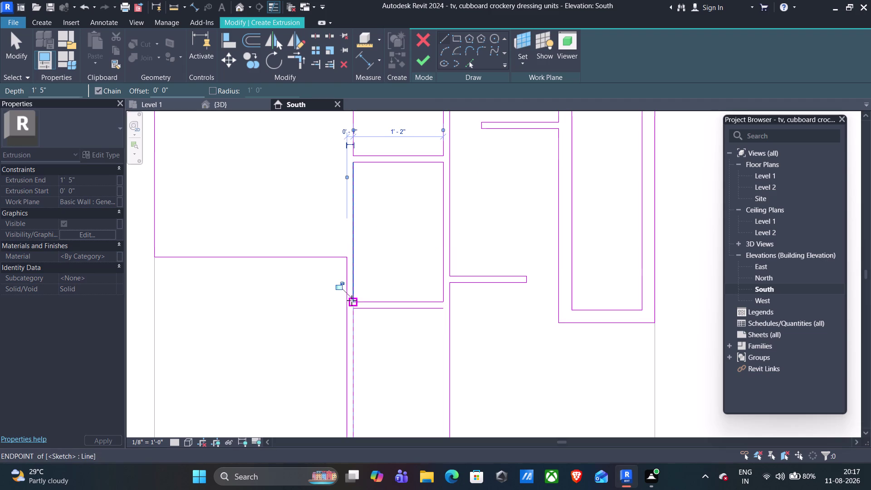
key(Escape)
middle_drag(510, 320, 520, 185)
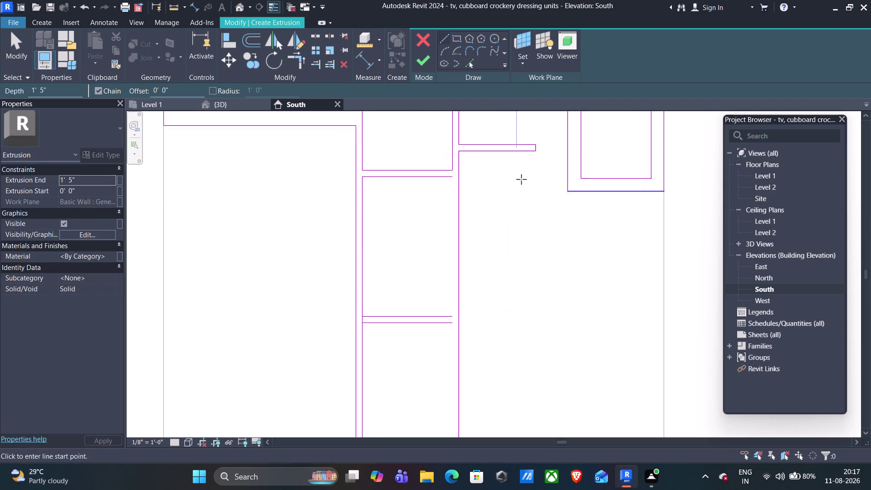
click(453, 173)
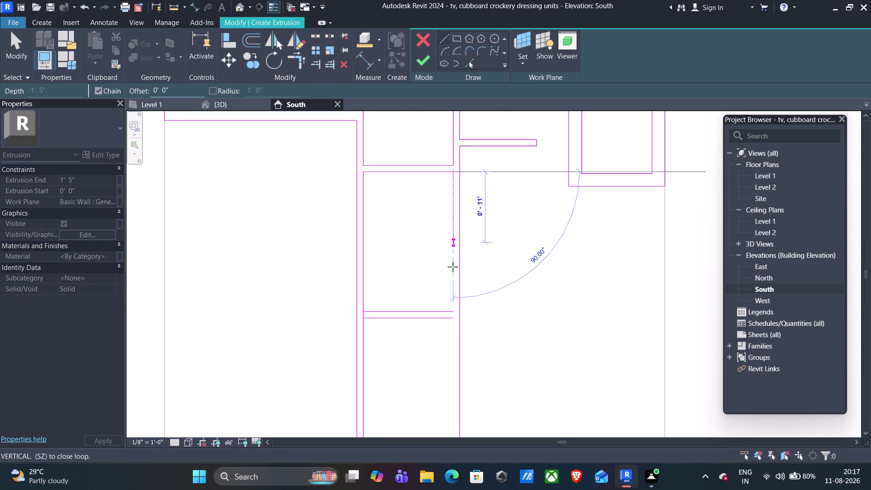
click(452, 308)
key(Escape)
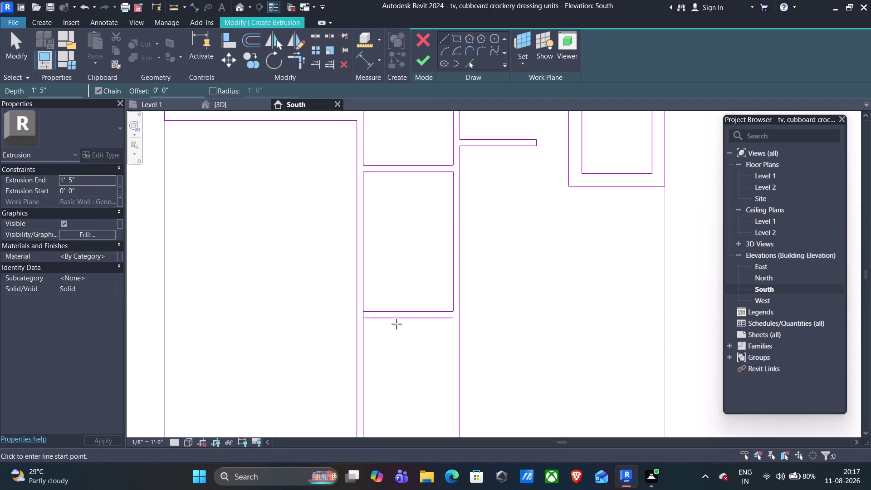
Corner the shelf lines with the upright, cancelling the failed first trim.
click(299, 62)
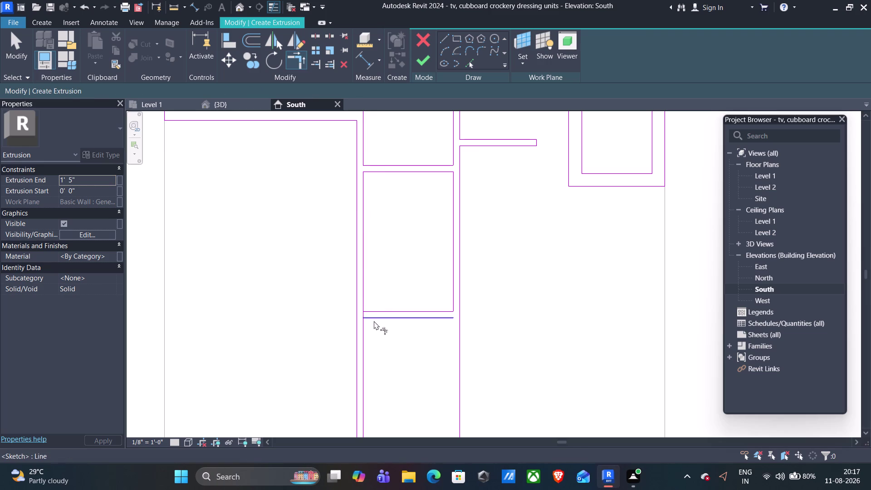
click(374, 317)
click(363, 300)
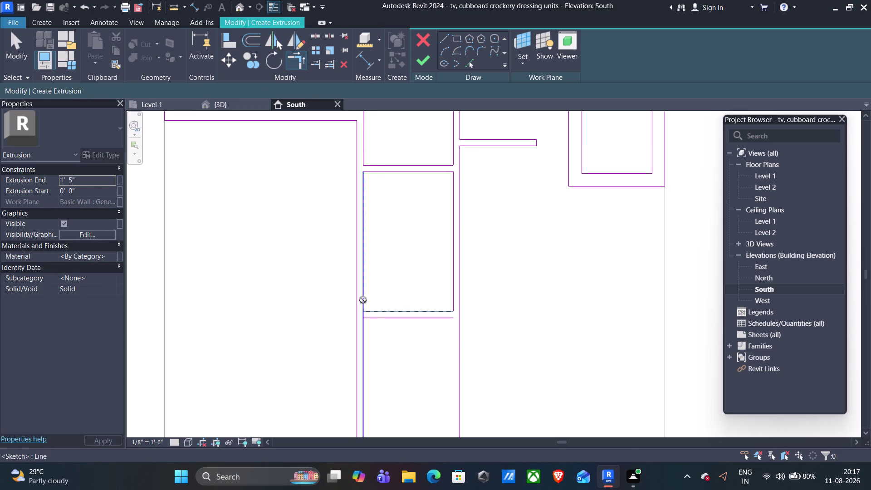
scroll(down, 3)
middle_drag(554, 388, 538, 284)
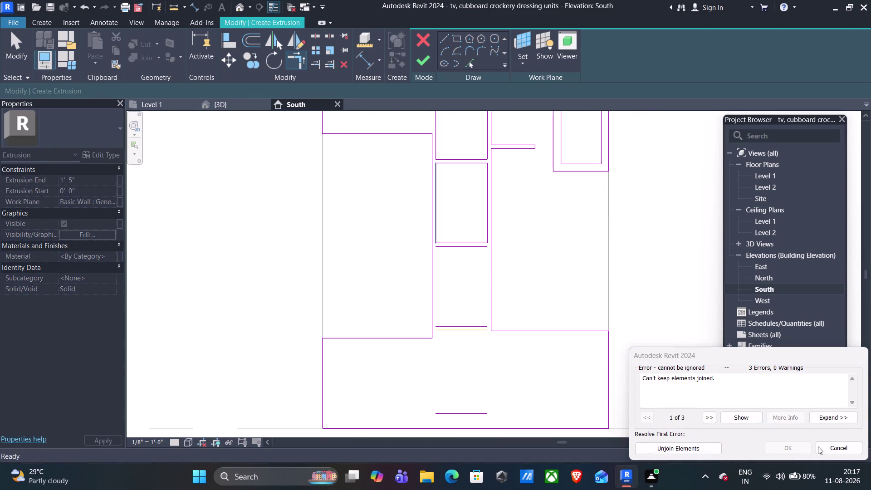
click(832, 448)
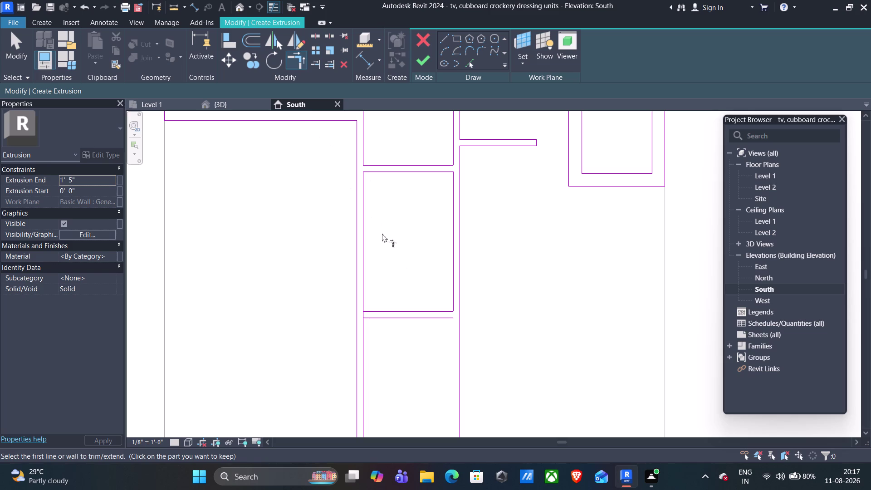
click(363, 348)
click(380, 320)
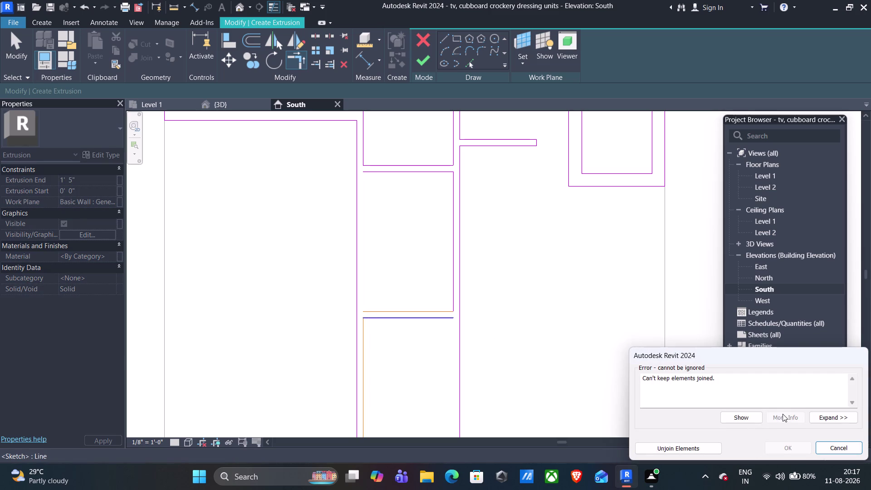
click(664, 449)
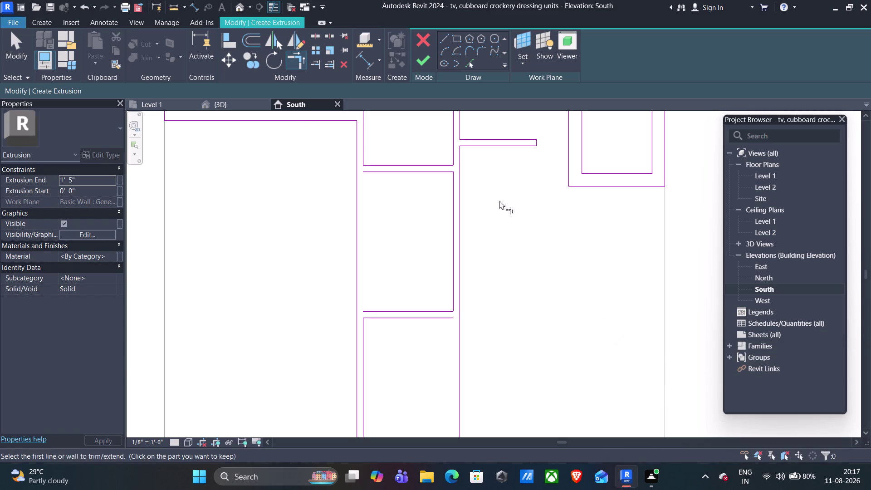
Draw vertical lines down the shelf edge and between the lower shelf corners.
click(441, 41)
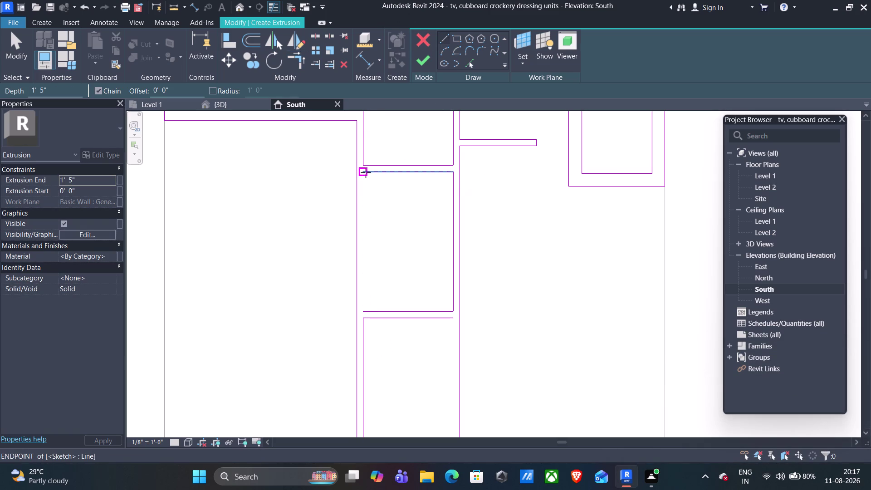
click(364, 171)
click(360, 310)
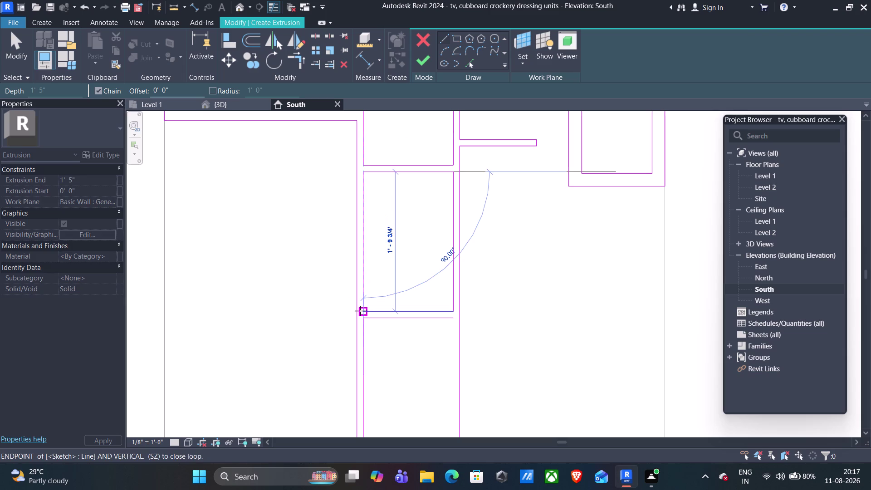
scroll(down, 3)
middle_drag(519, 302, 501, 164)
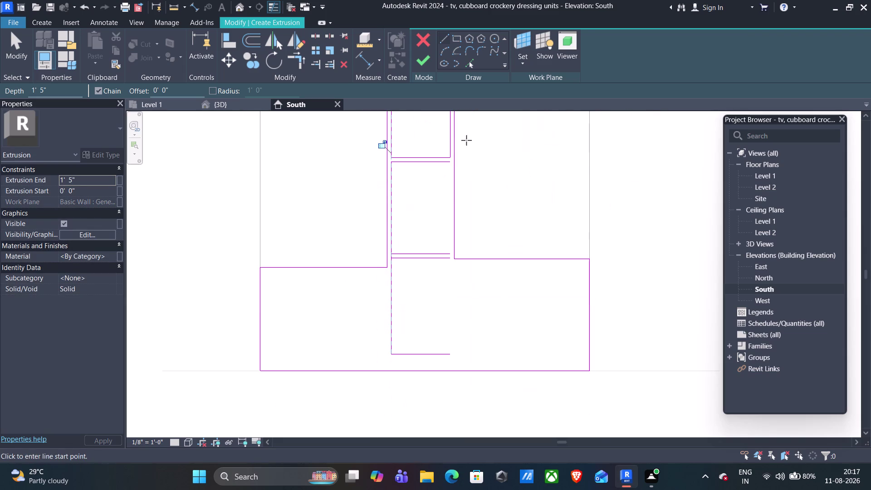
click(450, 163)
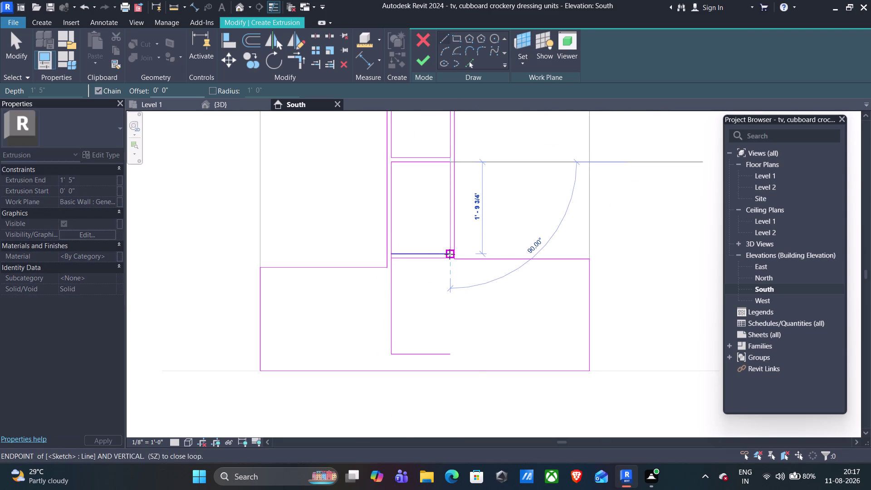
click(450, 254)
key(Escape)
Undo the last change and draw a line from the shelf end to the upper edge.
scroll(up, 3)
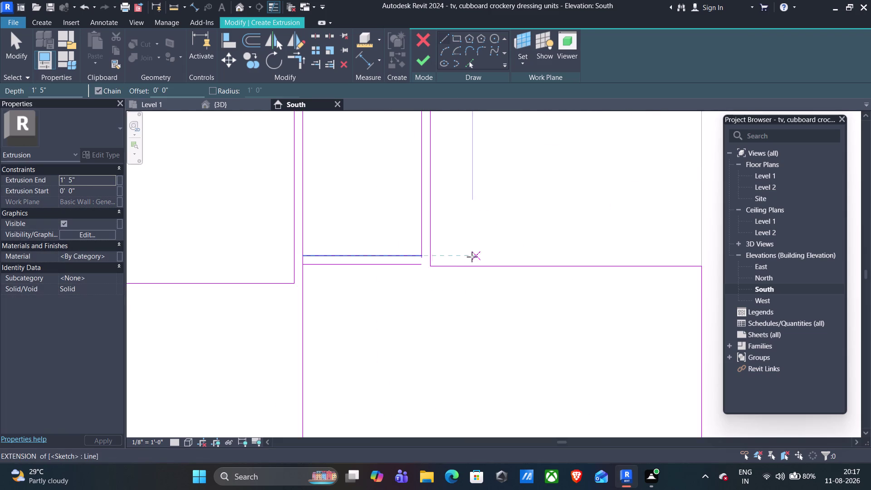
scroll(up, 3)
scroll(up, 3)
scroll(up, 3)
middle_drag(316, 226, 341, 273)
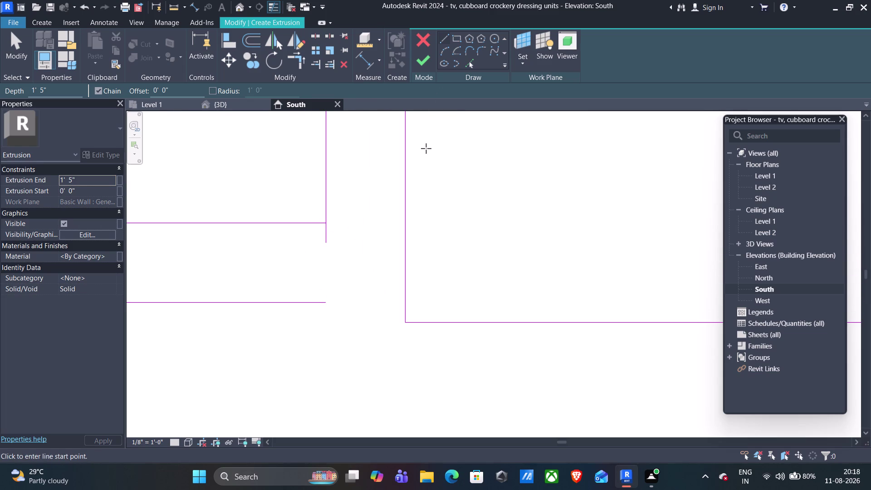
key(ctrl+z)
scroll(up, 3)
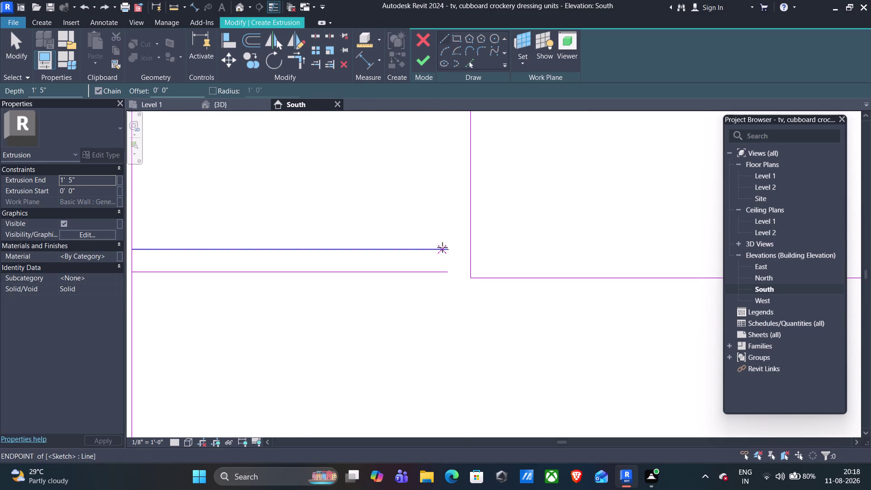
click(447, 250)
scroll(down, 3)
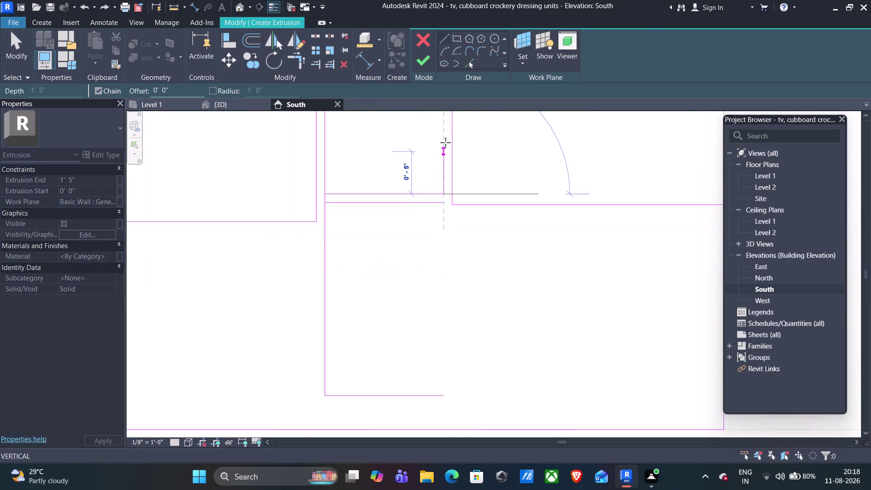
middle_drag(446, 144, 431, 314)
scroll(down, 3)
scroll(up, 3)
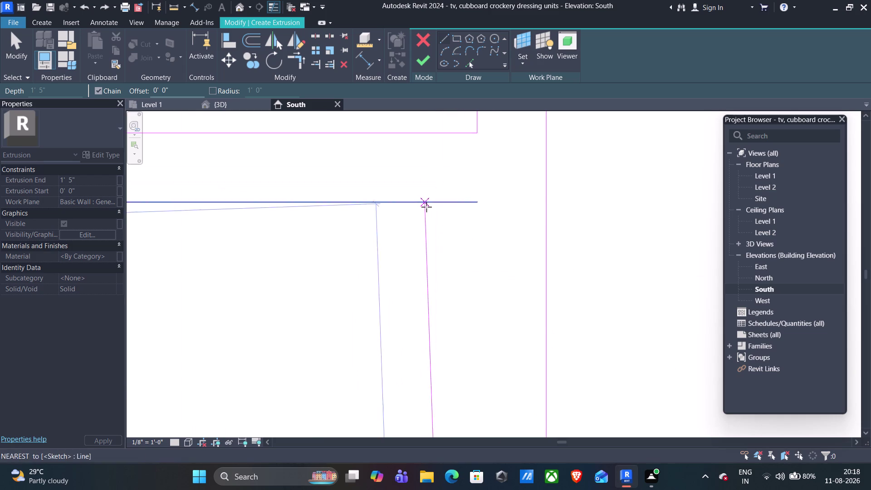
click(476, 203)
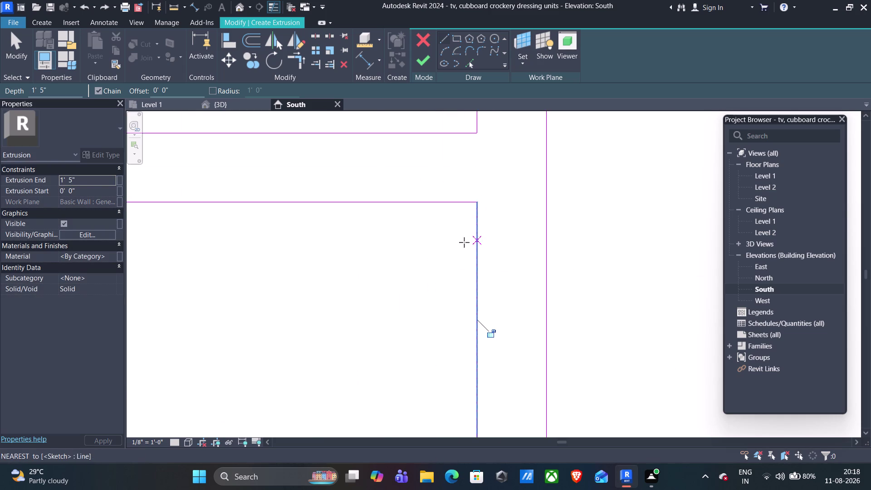
scroll(down, 3)
key(Escape)
scroll(down, 3)
middle_drag(356, 326, 425, 228)
scroll(down, 3)
middle_drag(360, 343, 384, 310)
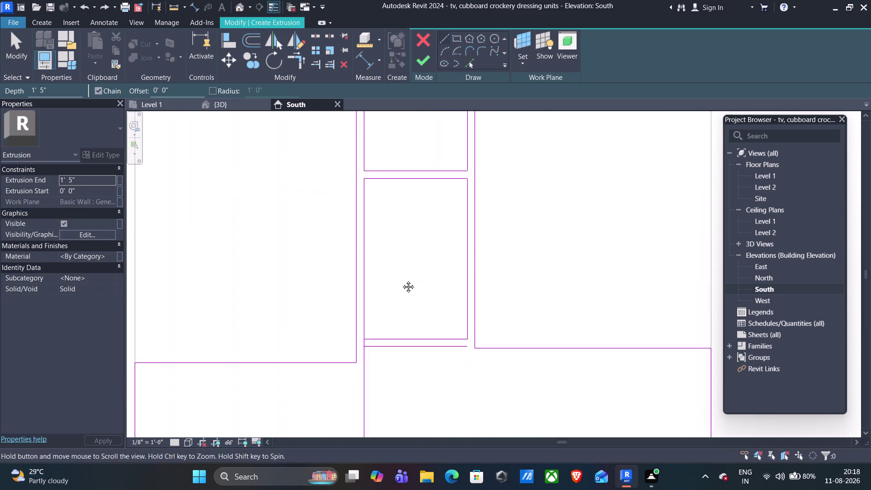
middle_drag(384, 310, 440, 223)
middle_drag(465, 309, 450, 220)
middle_drag(447, 231, 403, 228)
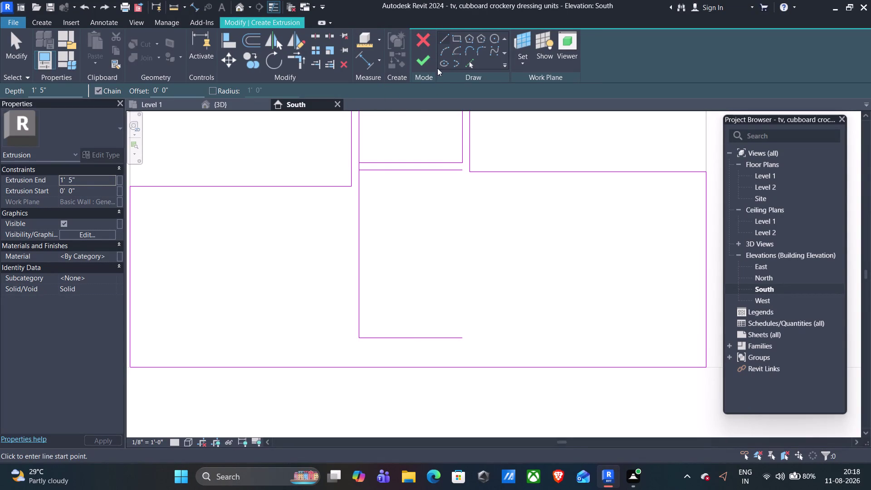
Trim the upper shelf line and its neighbouring line into a corner.
click(298, 58)
click(380, 171)
click(358, 198)
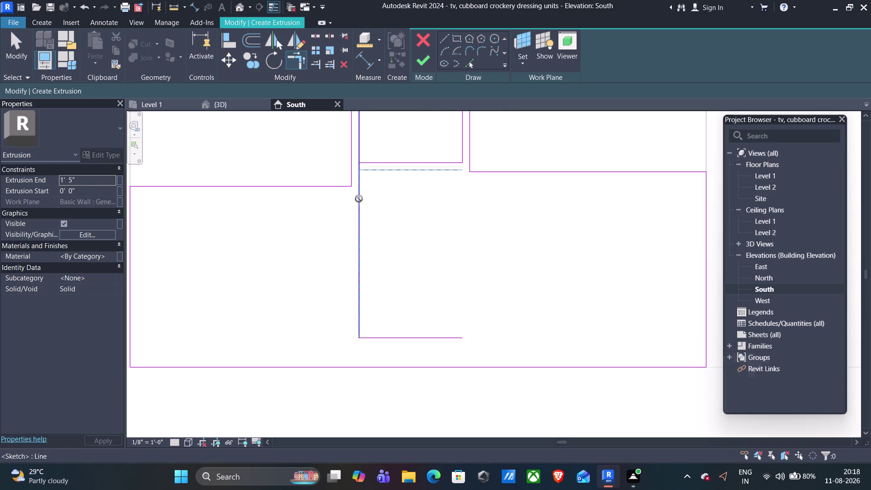
scroll(down, 3)
middle_drag(398, 104, 399, 154)
middle_drag(406, 149, 389, 213)
scroll(down, 3)
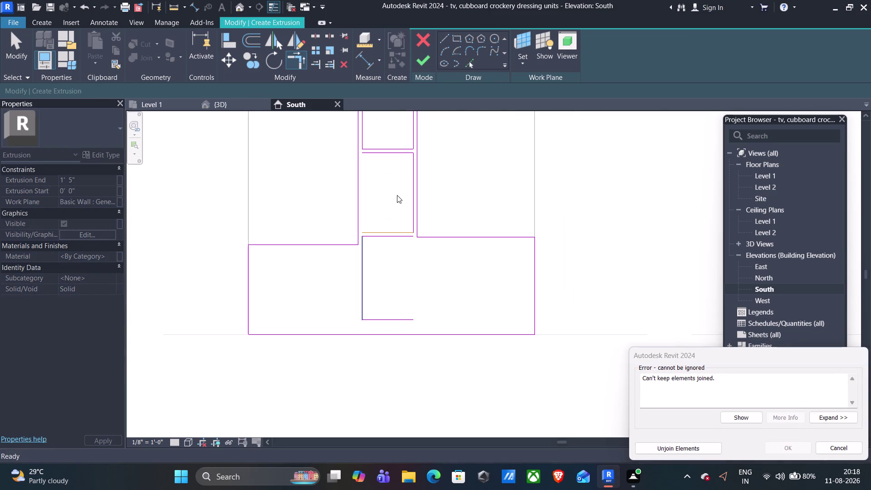
Retry the upper shelf corner trim, dismissing both joining errors without changes.
click(441, 41)
scroll(up, 3)
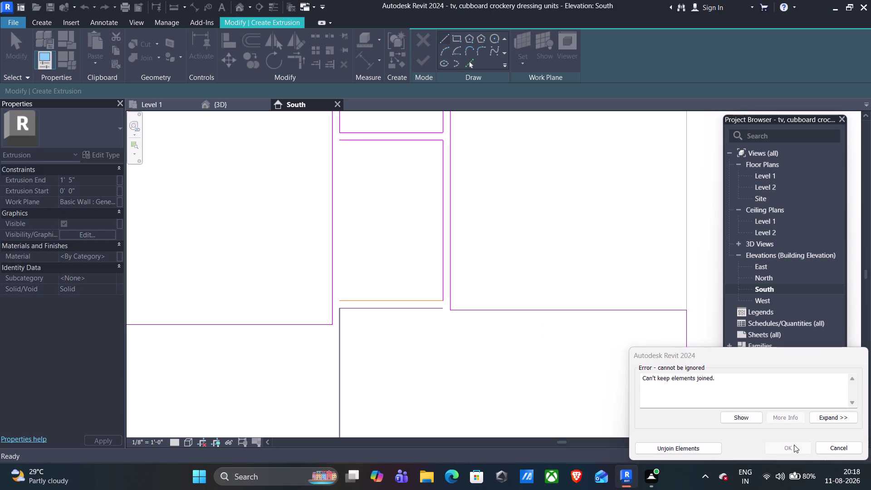
click(831, 448)
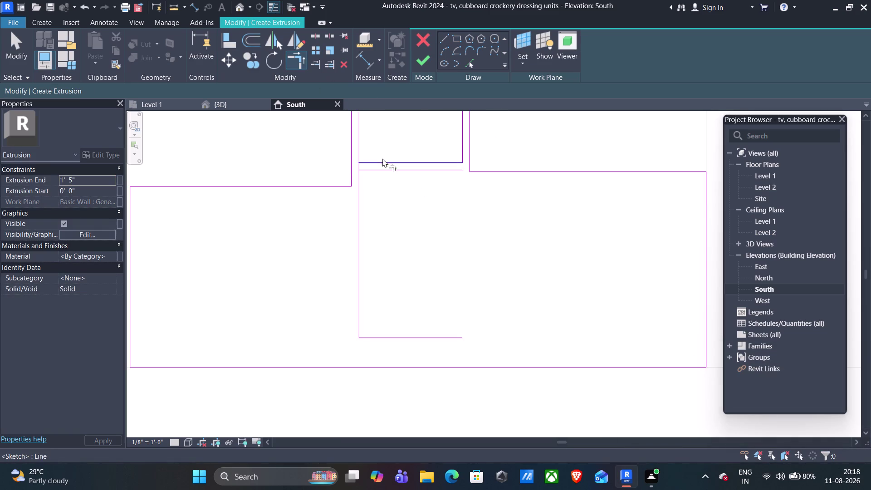
click(378, 171)
click(360, 186)
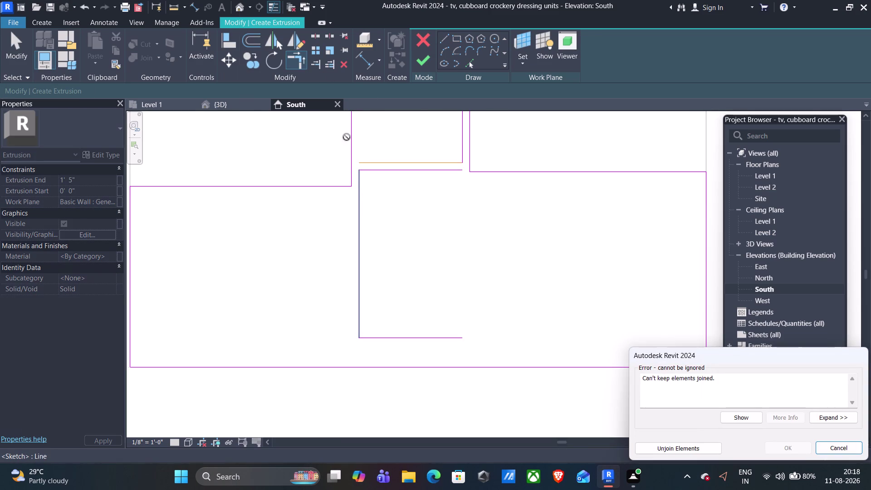
click(694, 450)
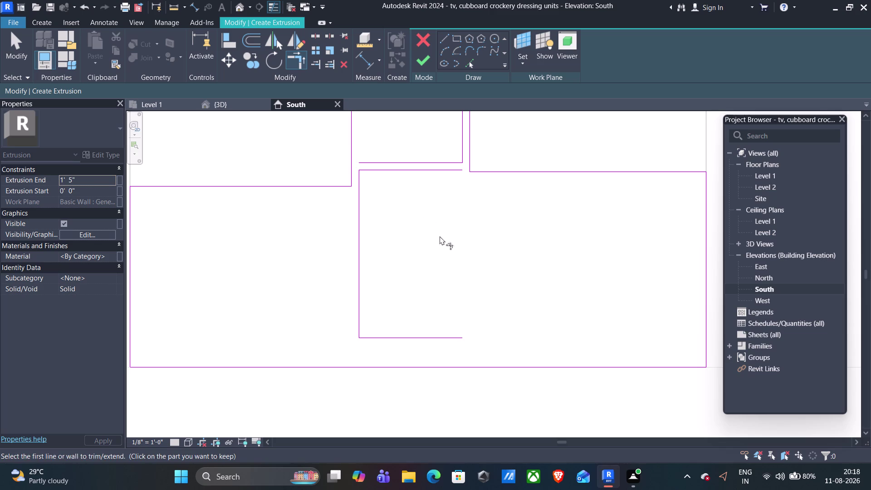
middle_drag(422, 237, 433, 339)
Draw the remaining lines from the shelf corner and across the base cabinet's lower shelf.
click(440, 44)
click(440, 42)
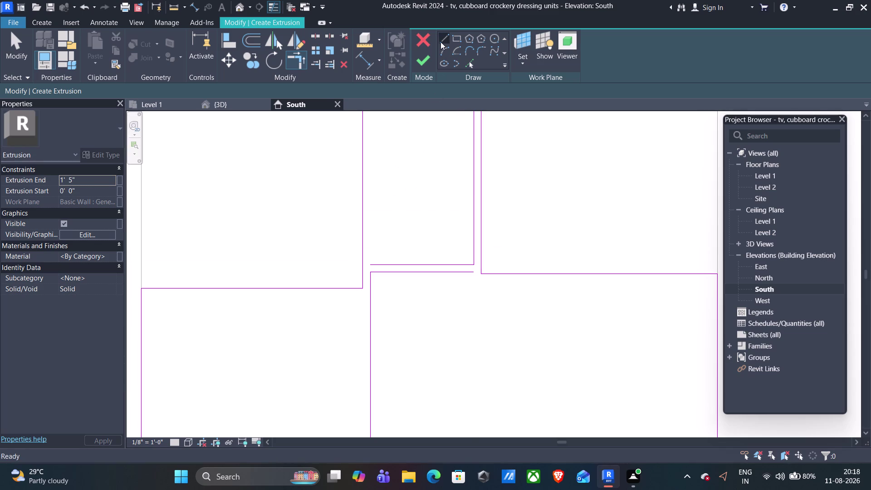
scroll(up, 3)
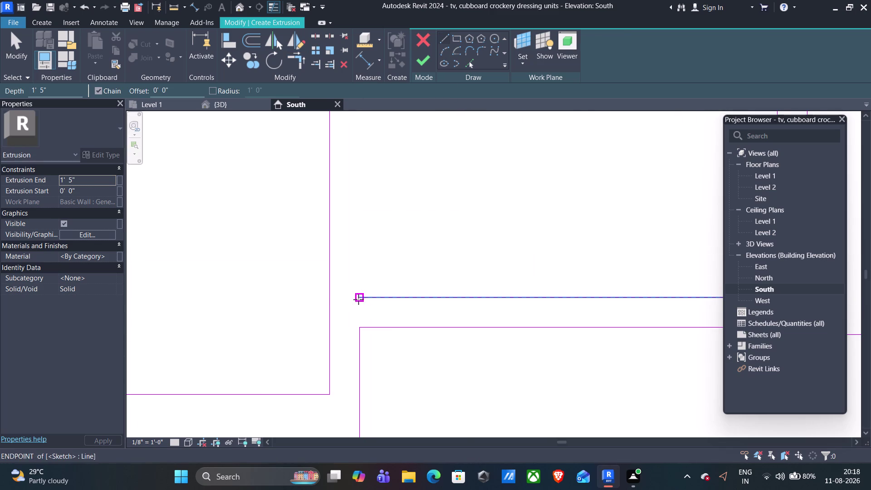
click(358, 300)
scroll(down, 3)
middle_drag(367, 197, 329, 350)
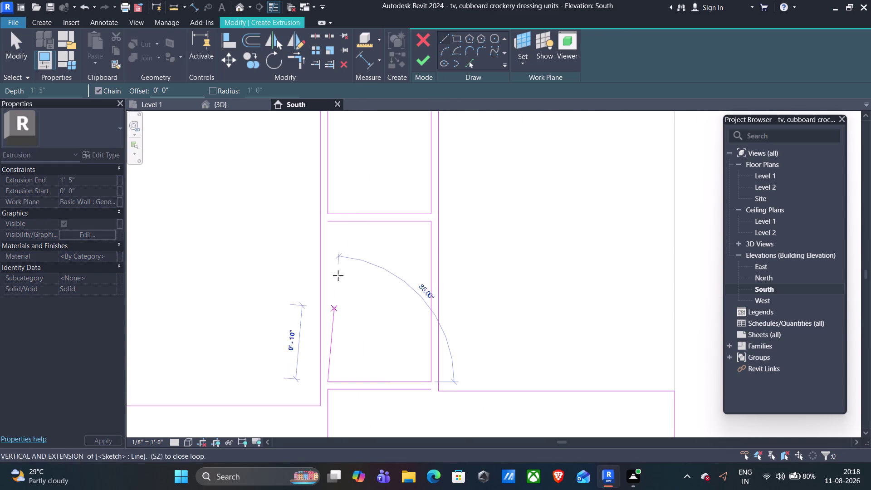
click(327, 222)
scroll(down, 3)
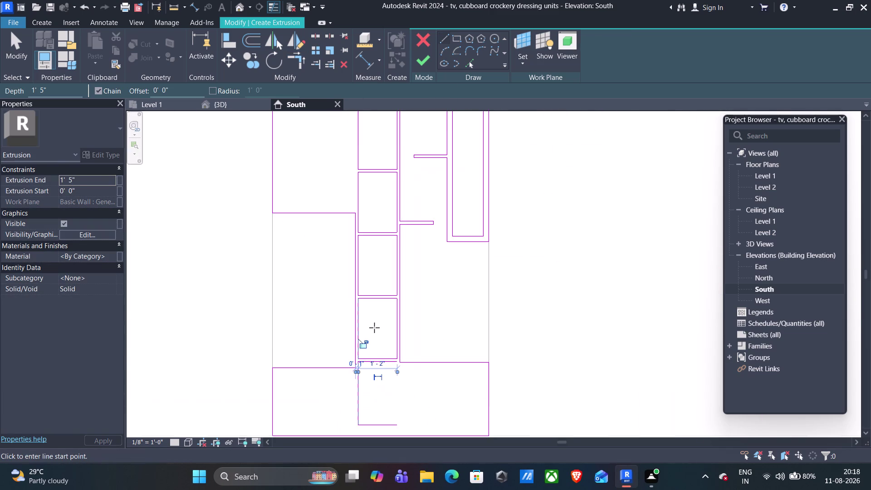
middle_drag(411, 407, 422, 341)
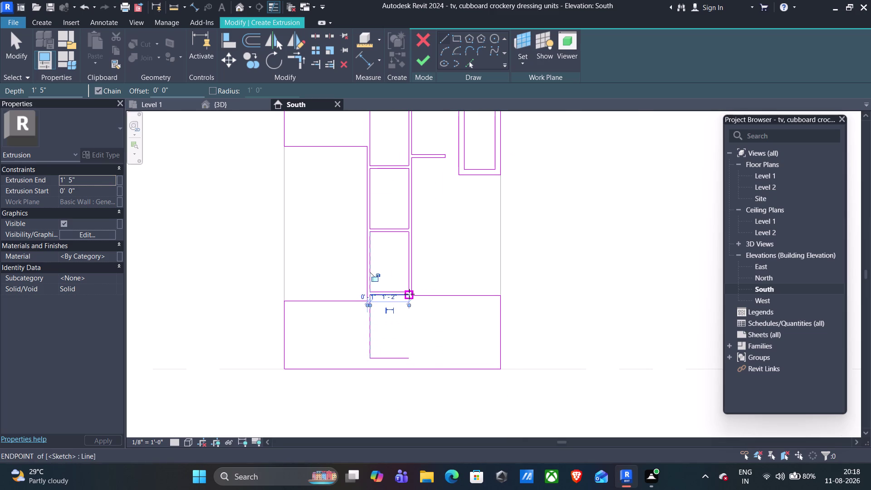
click(409, 294)
click(406, 357)
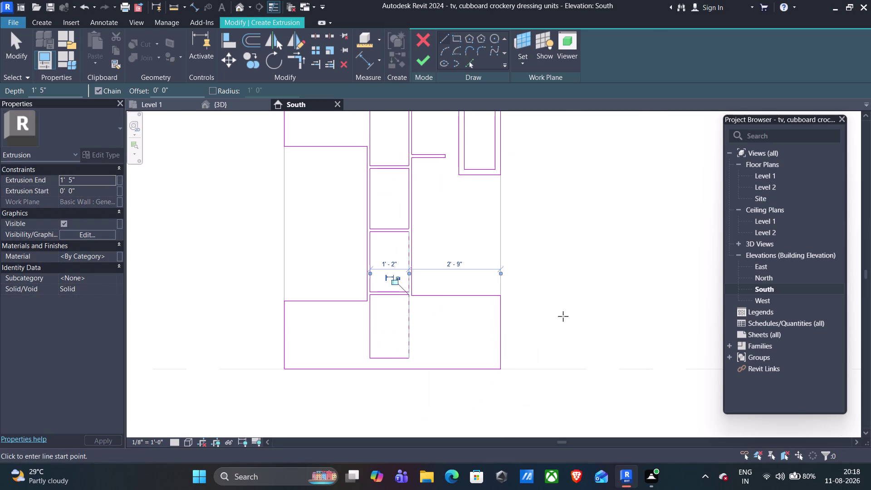
key(Escape)
Attempt to finish the extrusion sketch, which fails with an open-loop error.
scroll(down, 3)
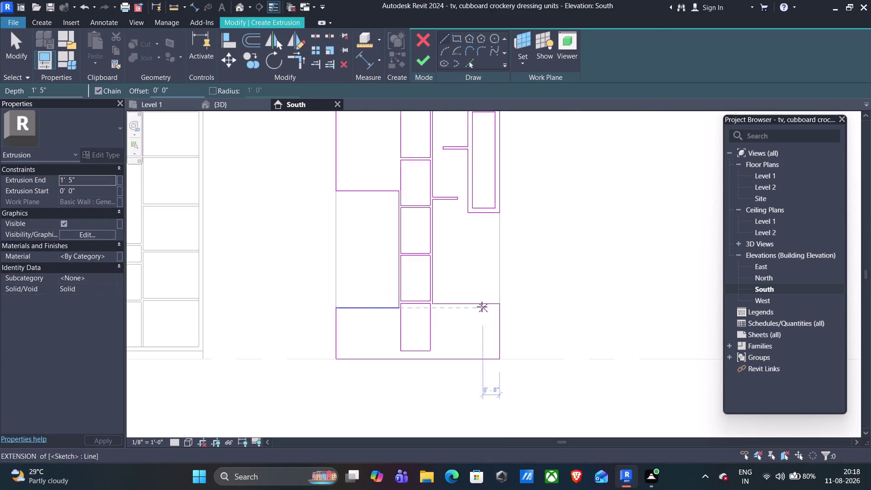
scroll(down, 3)
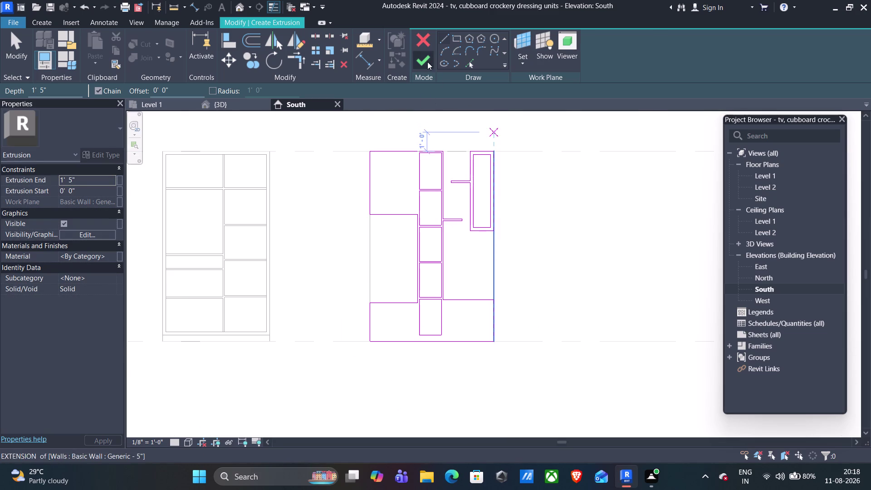
click(427, 62)
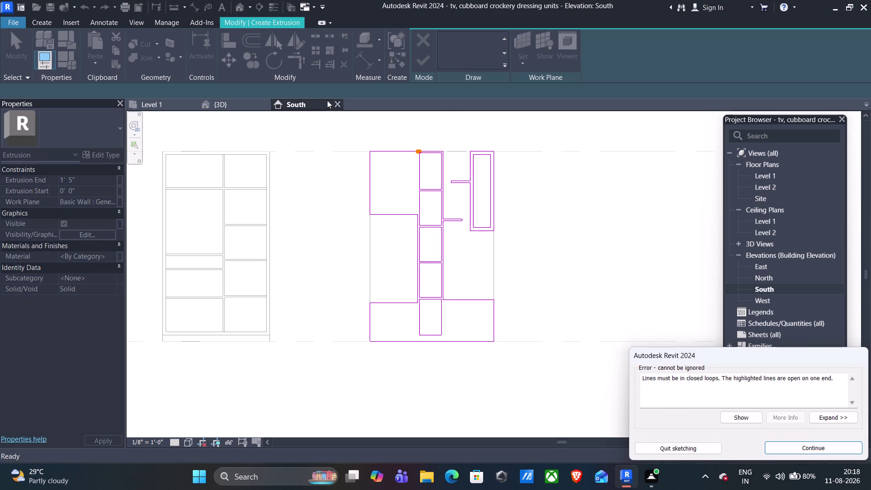
Return to the open sketch and draw the upper left block's lines from its top corner downward.
click(780, 446)
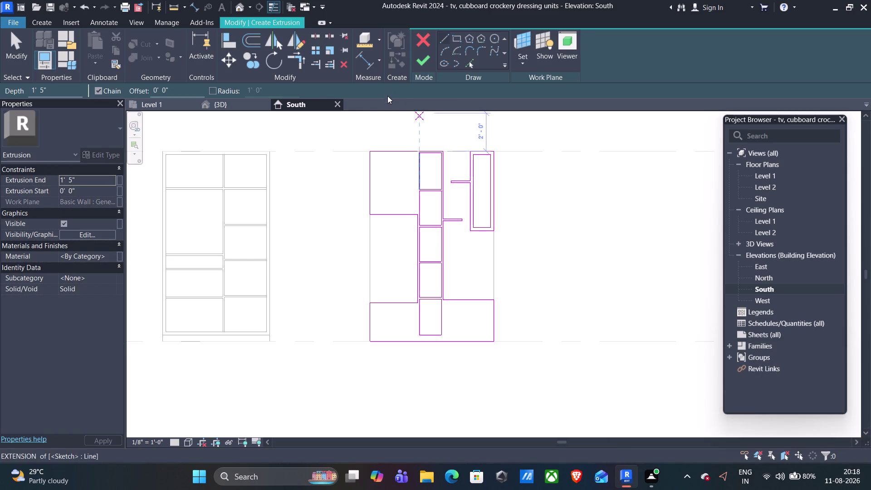
scroll(up, 3)
scroll(up, 3)
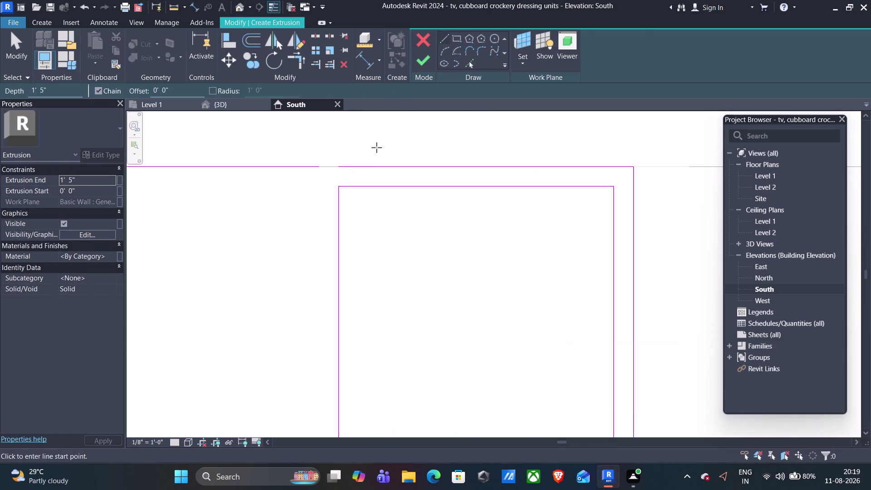
click(331, 170)
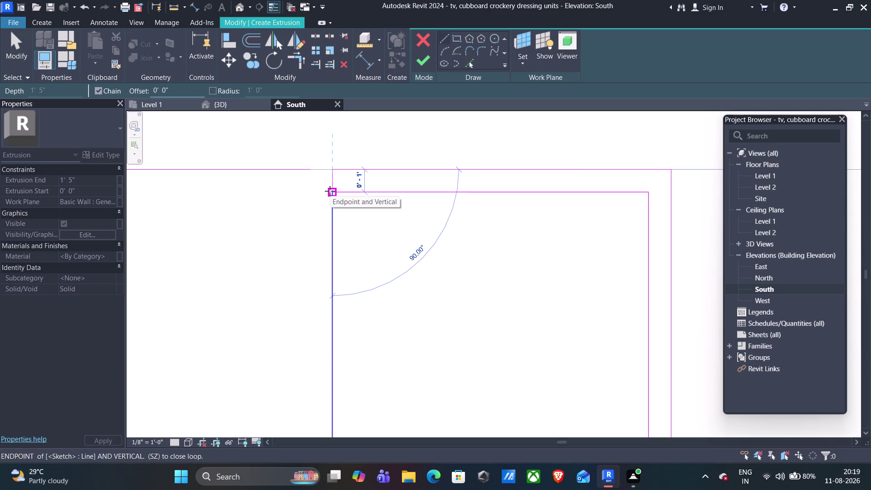
click(329, 191)
scroll(down, 3)
click(318, 176)
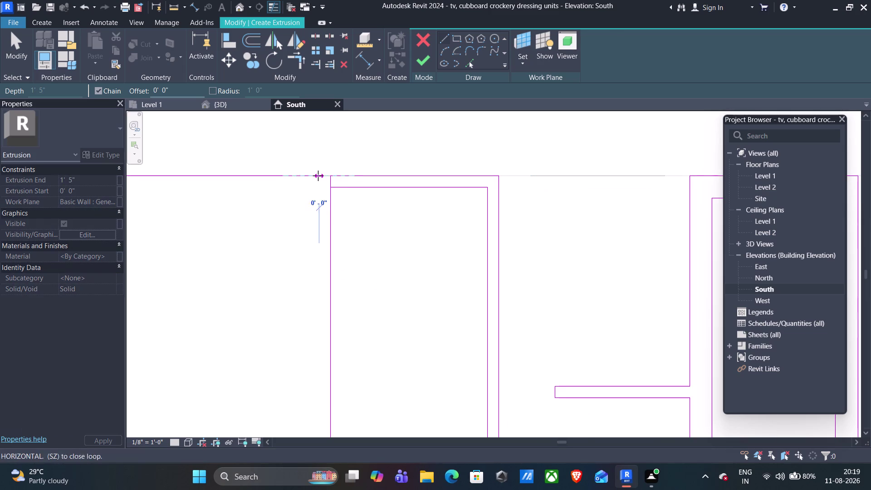
scroll(down, 3)
scroll(down, 3)
middle_drag(314, 243, 325, 176)
scroll(up, 3)
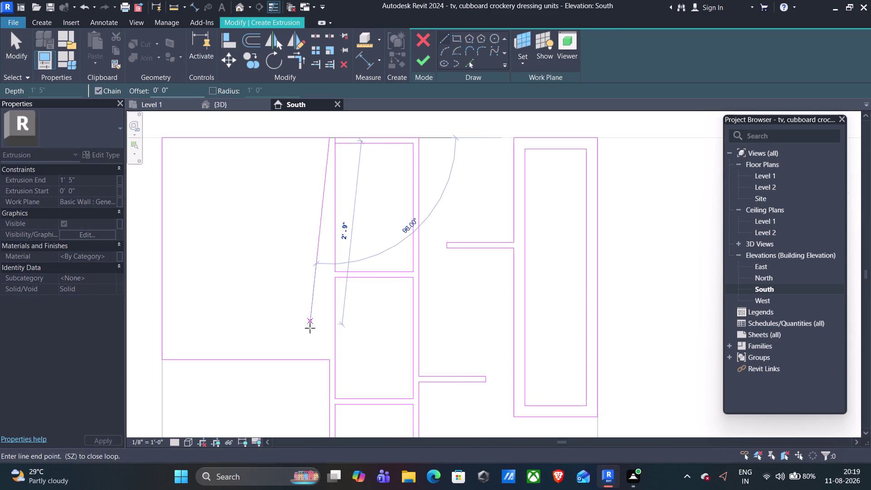
click(329, 359)
scroll(down, 3)
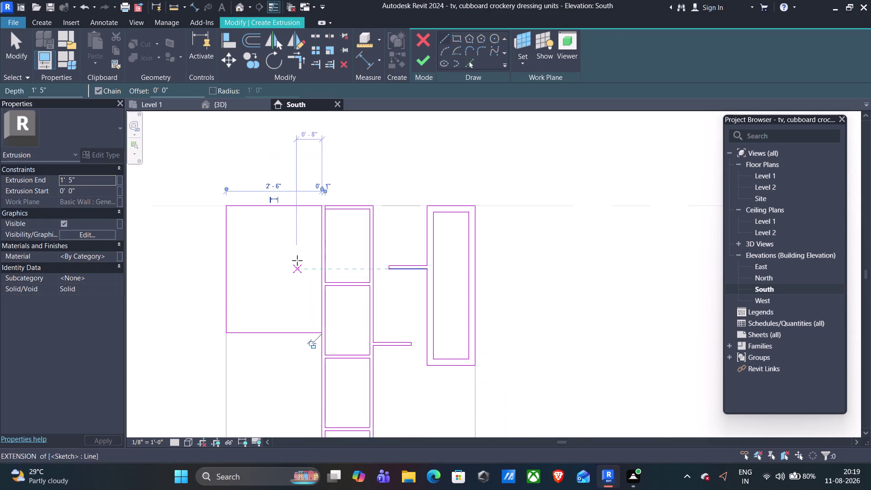
scroll(down, 3)
key(Escape)
Attempt to finish the extrusion, inspect the intersecting lines, and continue the sketch.
click(428, 57)
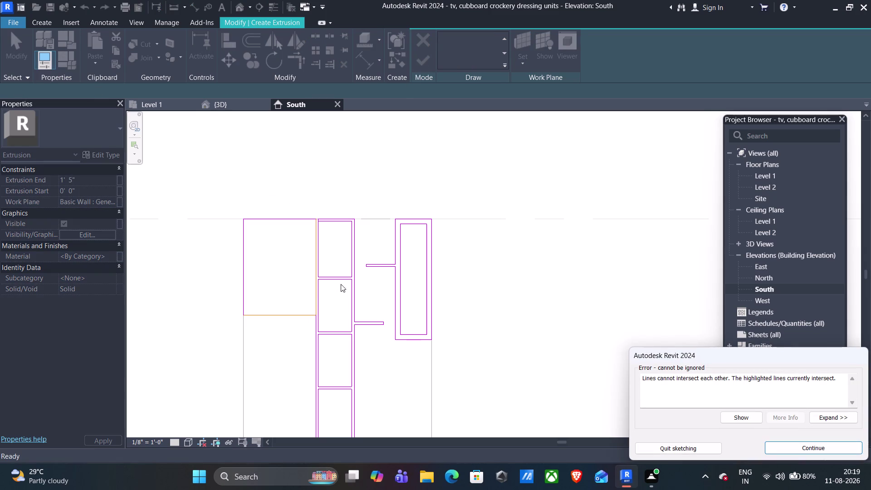
scroll(up, 3)
scroll(up, 3)
scroll(up, 3)
scroll(down, 3)
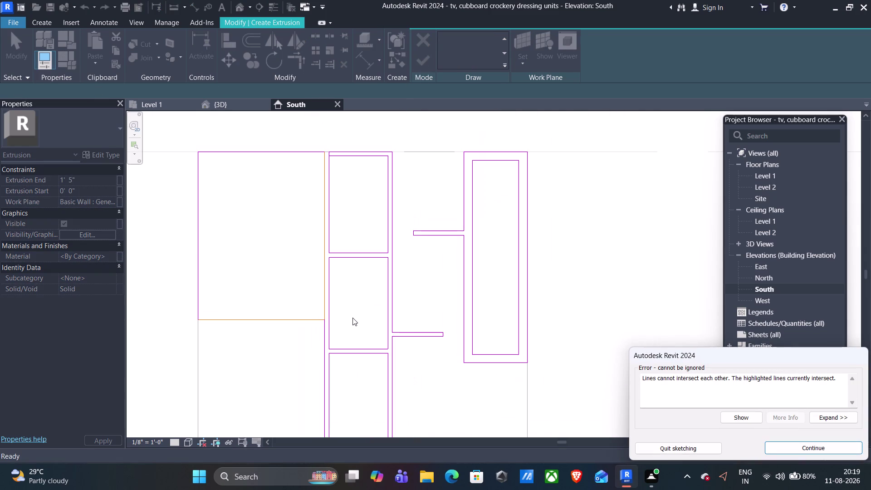
scroll(up, 3)
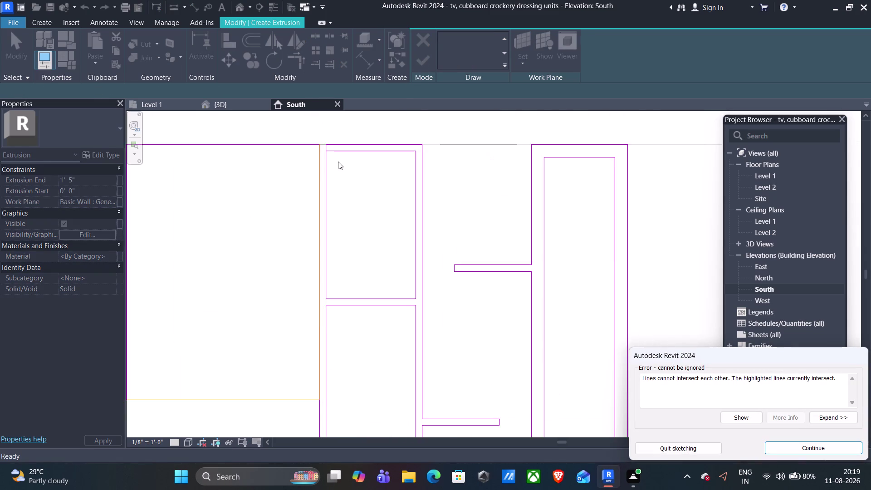
scroll(up, 3)
middle_drag(337, 176, 334, 237)
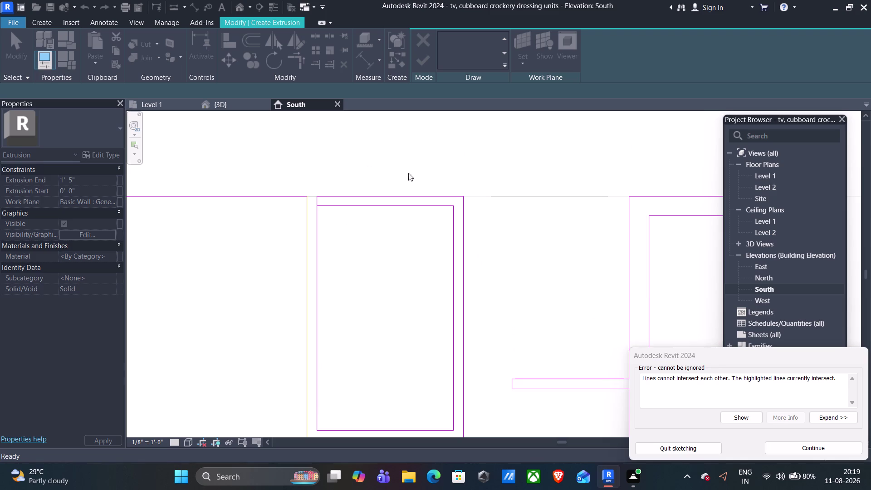
key(Escape)
click(786, 448)
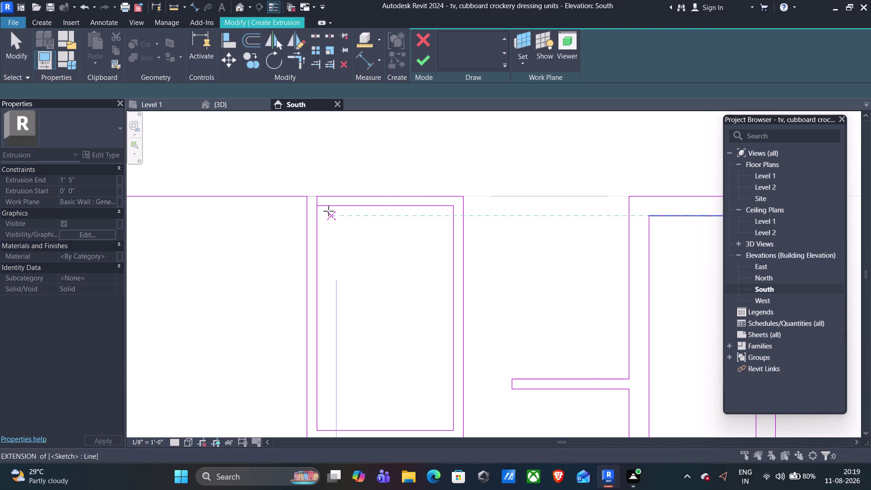
Delete the tiny 0'-1" stray line at the top and retry finishing.
key(Escape)
click(317, 200)
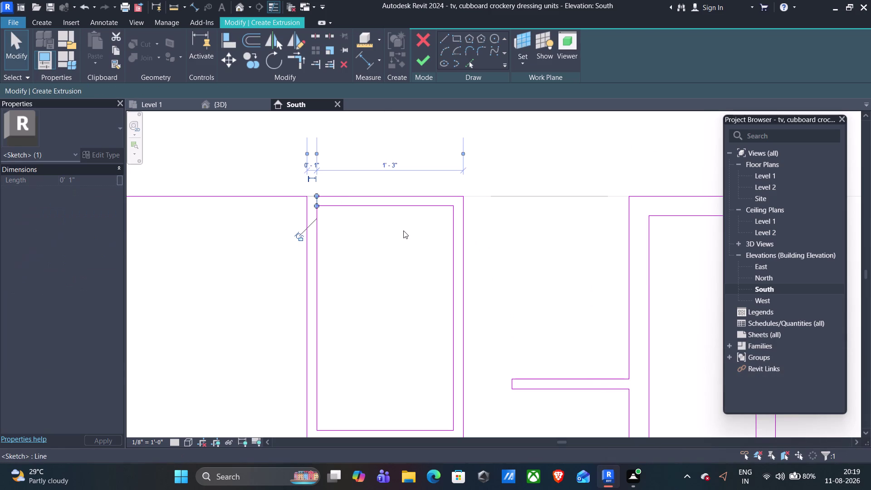
key(Delete)
click(429, 55)
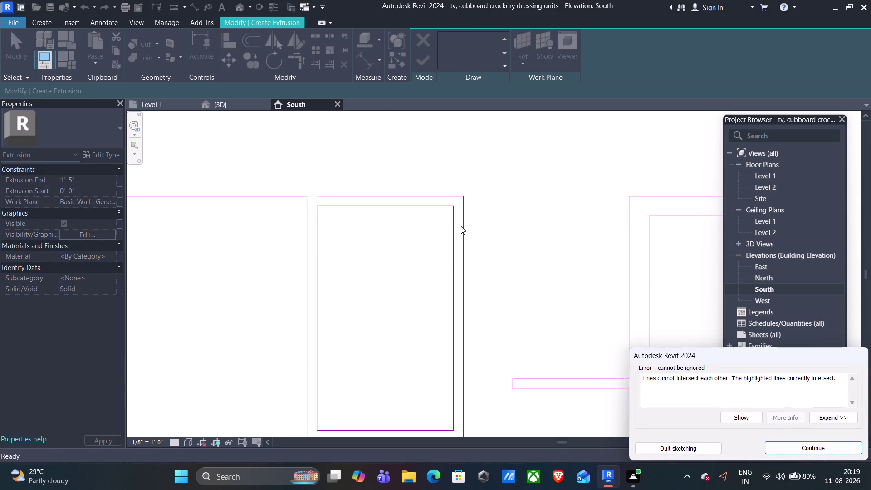
Zoom to the highlighted intersecting line, then dismiss the error to resume sketching.
scroll(down, 3)
scroll(down, 3)
middle_drag(405, 287, 470, 166)
middle_click(471, 163)
scroll(up, 3)
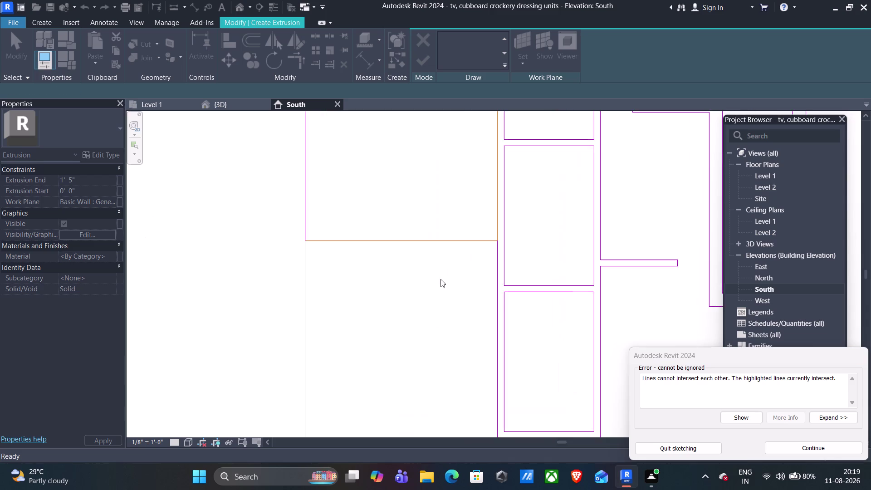
scroll(up, 3)
scroll(up, 3)
scroll(up, 3)
scroll(down, 3)
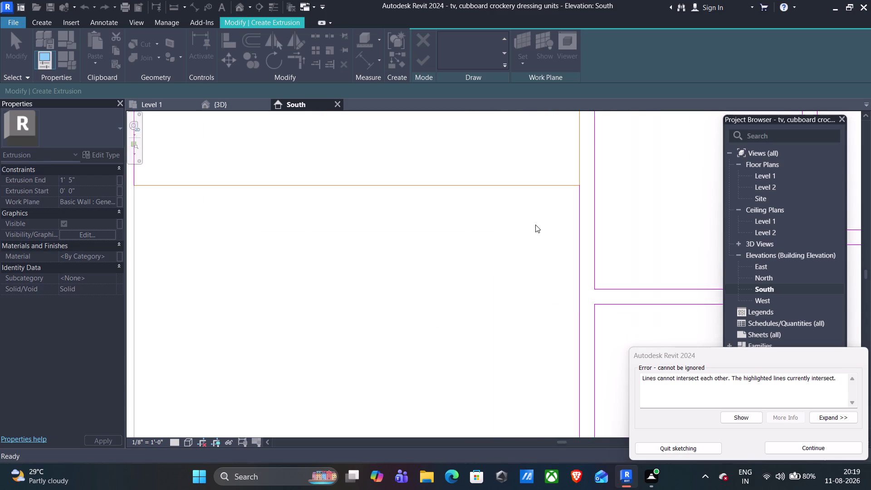
scroll(down, 3)
scroll(down, 3)
scroll(down, 3)
scroll(down, 3)
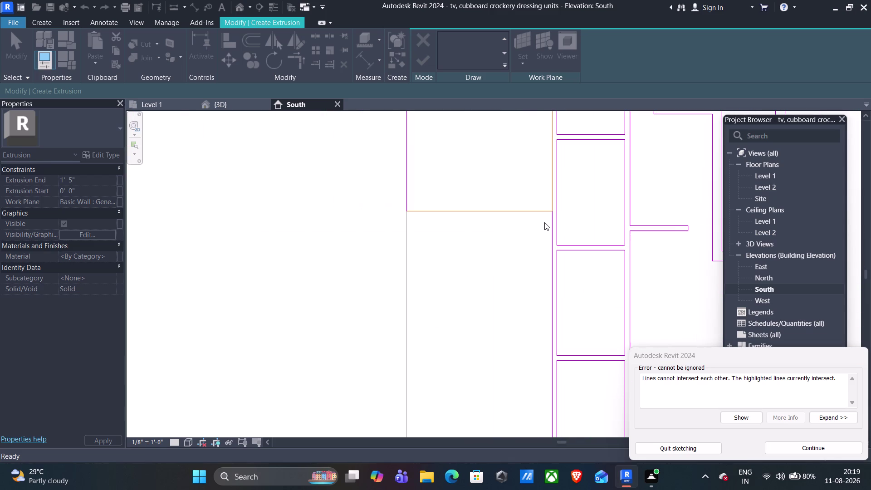
scroll(down, 3)
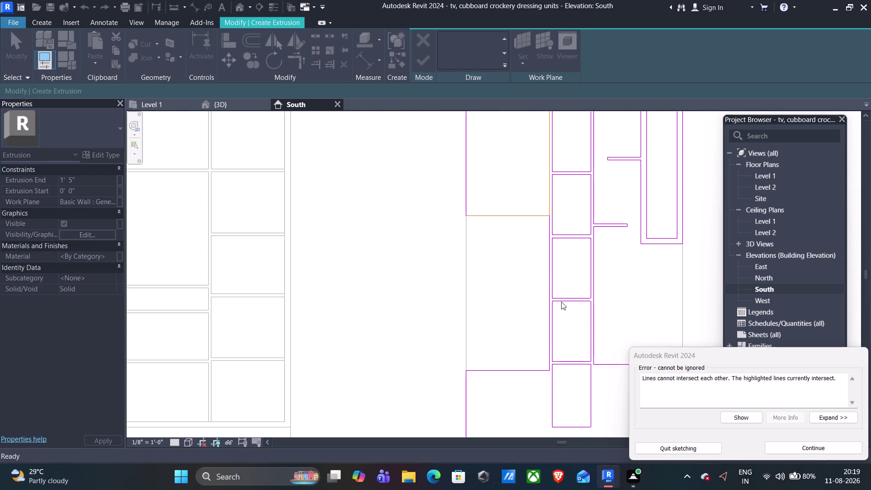
scroll(up, 3)
scroll(up, 3)
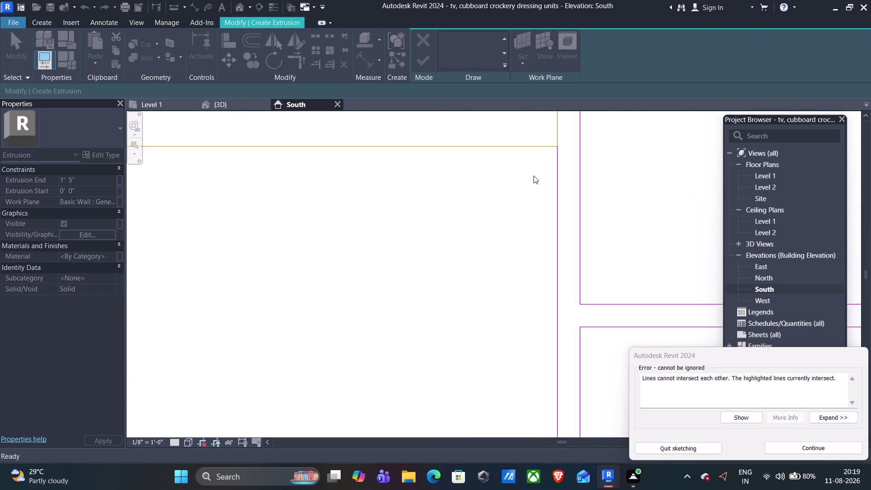
scroll(up, 3)
middle_drag(536, 173, 468, 308)
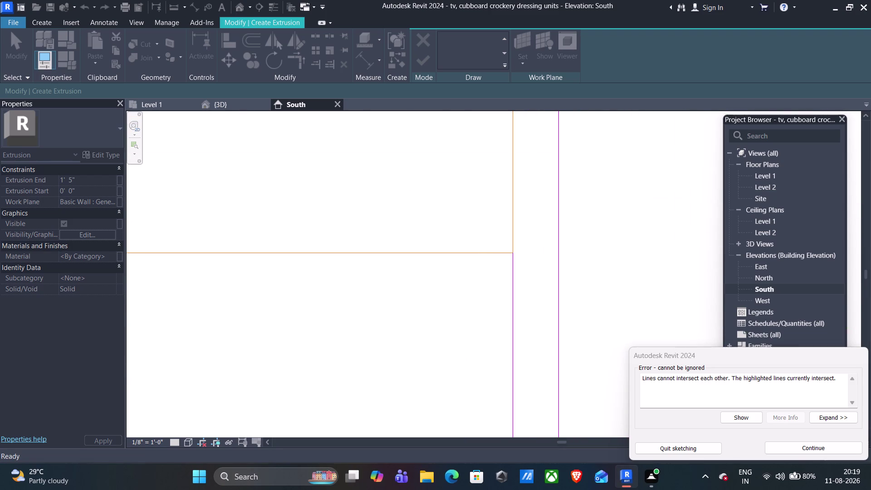
scroll(down, 3)
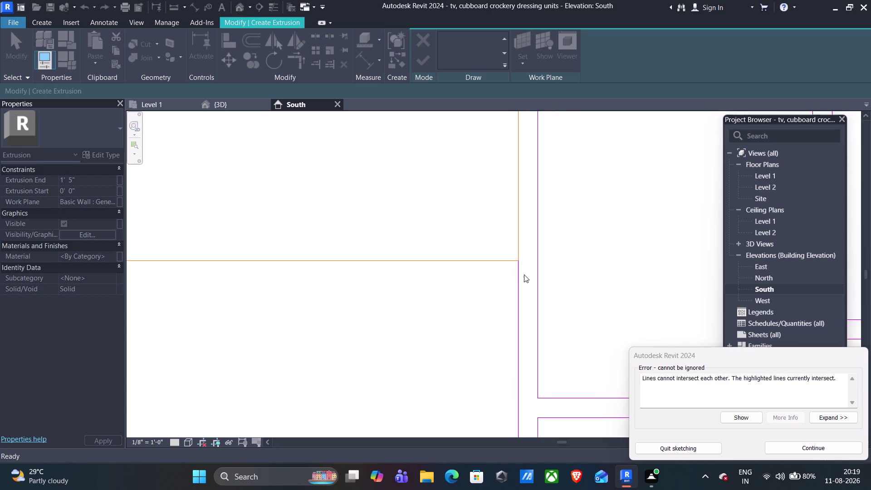
scroll(down, 3)
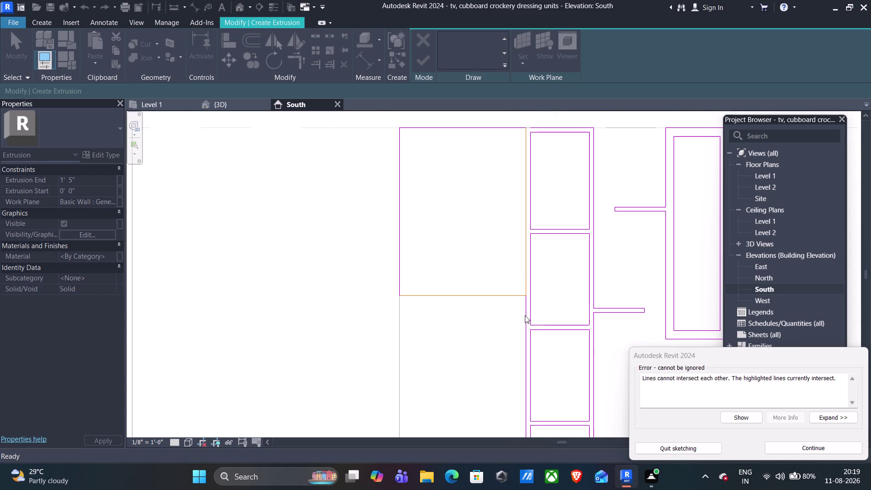
click(813, 448)
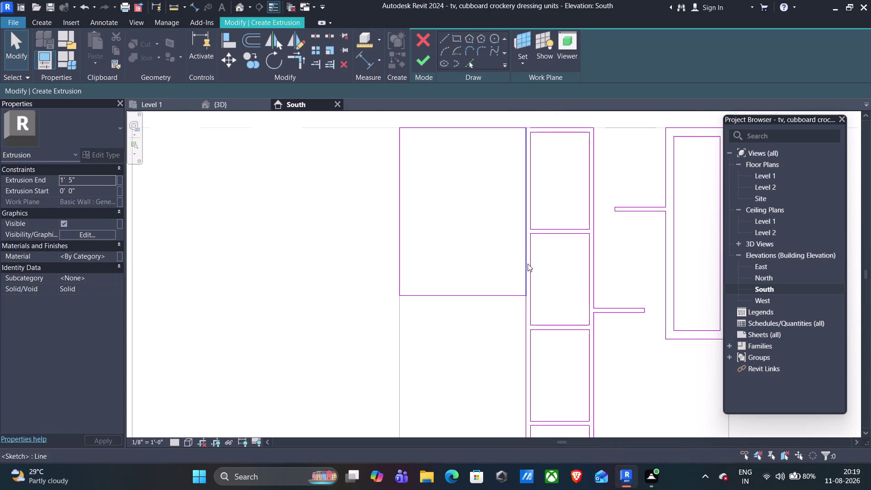
Delete the overlapping block edge line, attempt Finish, and dismiss the open-loop error.
click(525, 263)
key(Delete)
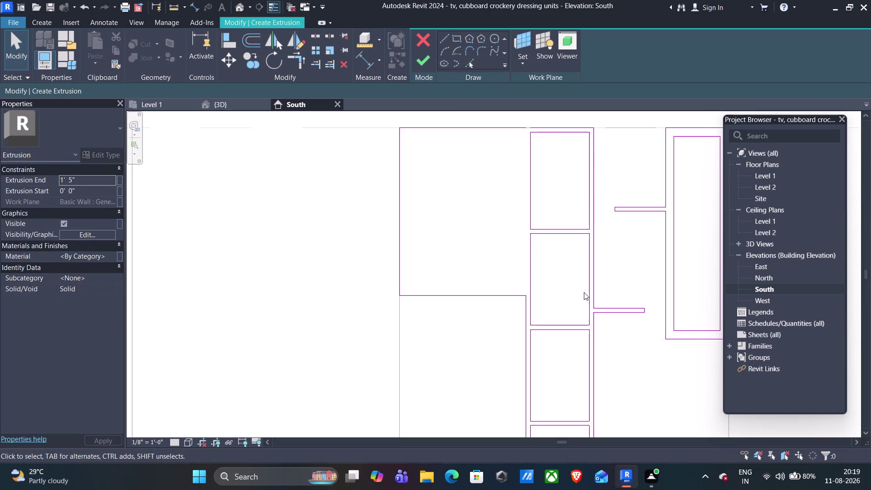
click(428, 56)
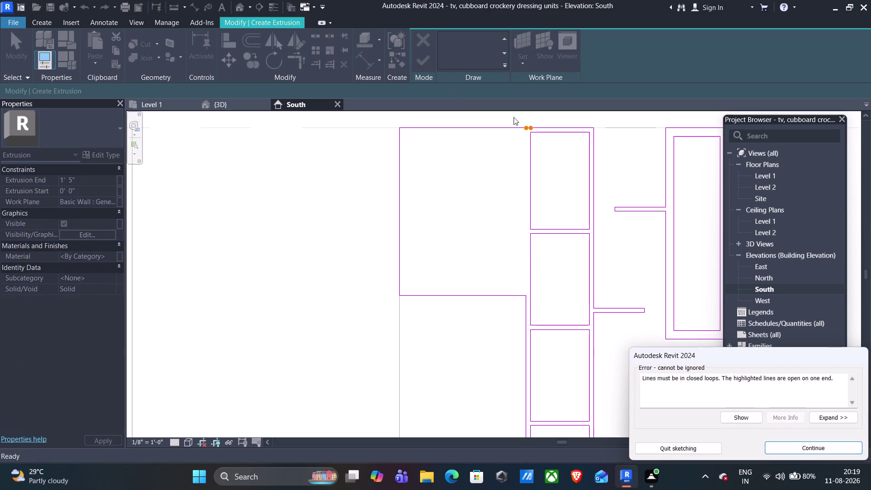
scroll(up, 3)
scroll(up, 3)
scroll(up, 3)
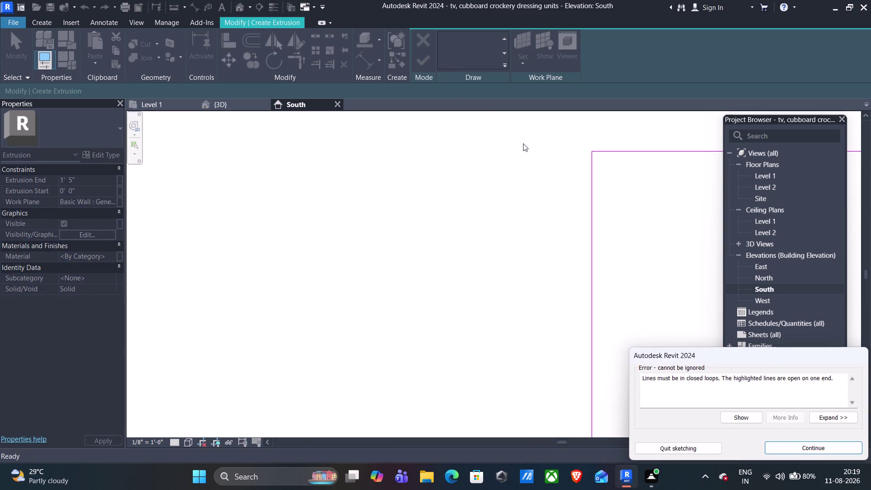
middle_drag(541, 136, 416, 259)
scroll(up, 3)
click(782, 443)
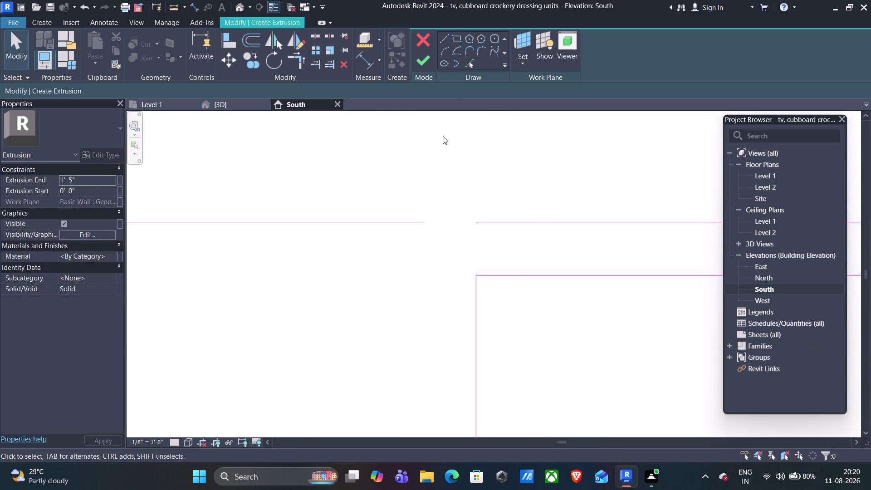
Draw a sketch line across the top gap and finish the crockery unit extrusion.
click(441, 38)
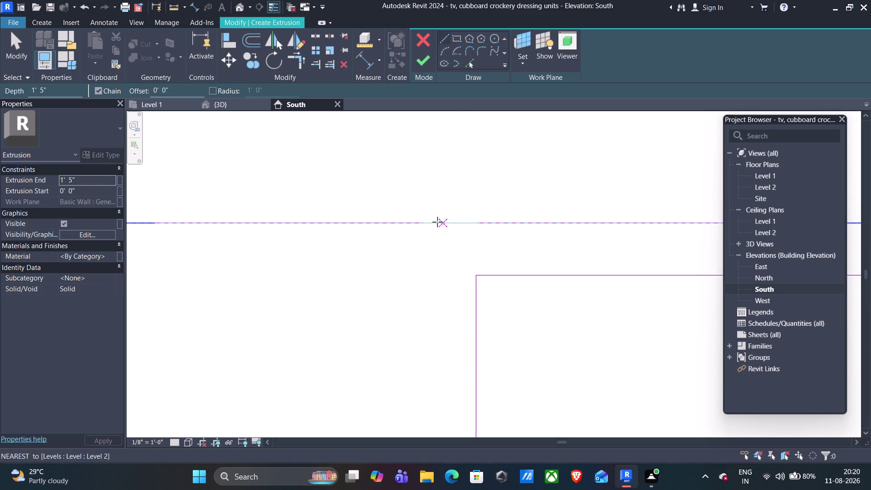
click(424, 222)
click(476, 223)
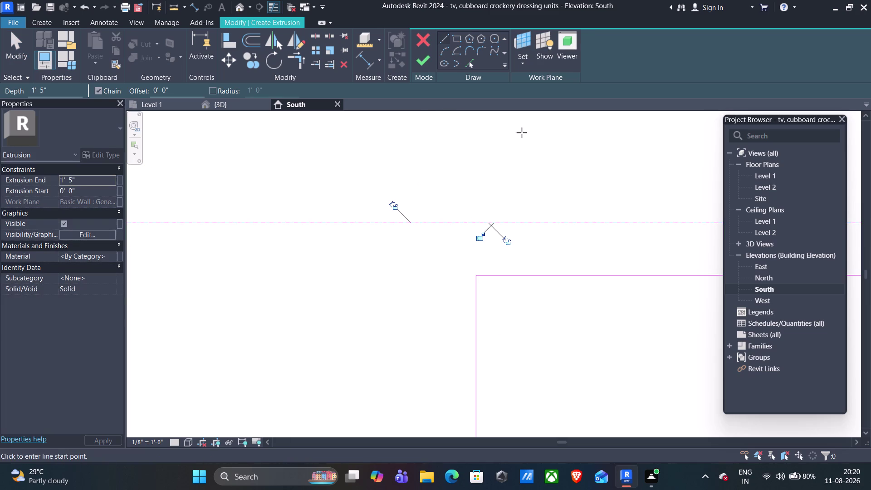
key(Escape)
click(434, 63)
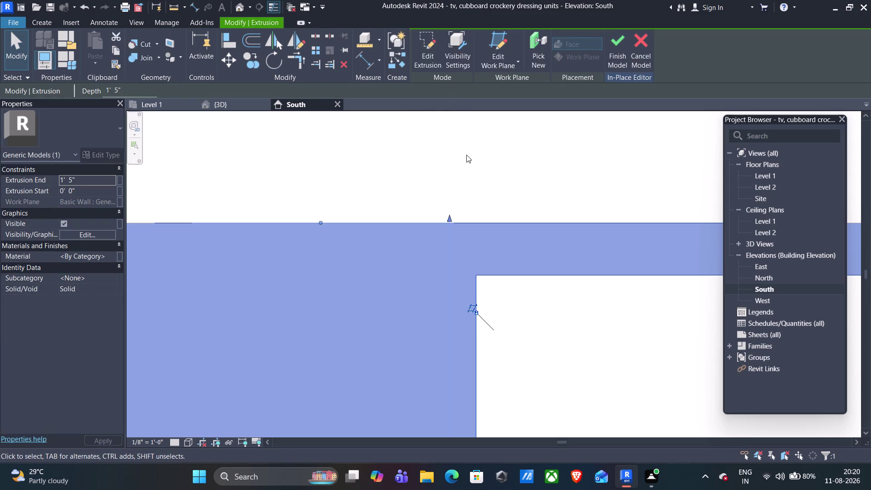
scroll(down, 3)
Set the crockery unit's Extrusion End to 1' 8" and show it in the {3D} view.
scroll(down, 3)
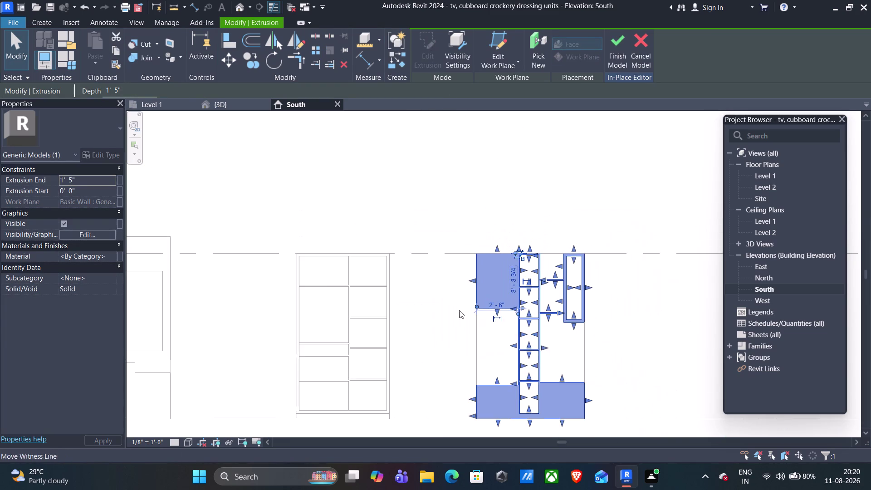
middle_drag(426, 323, 435, 283)
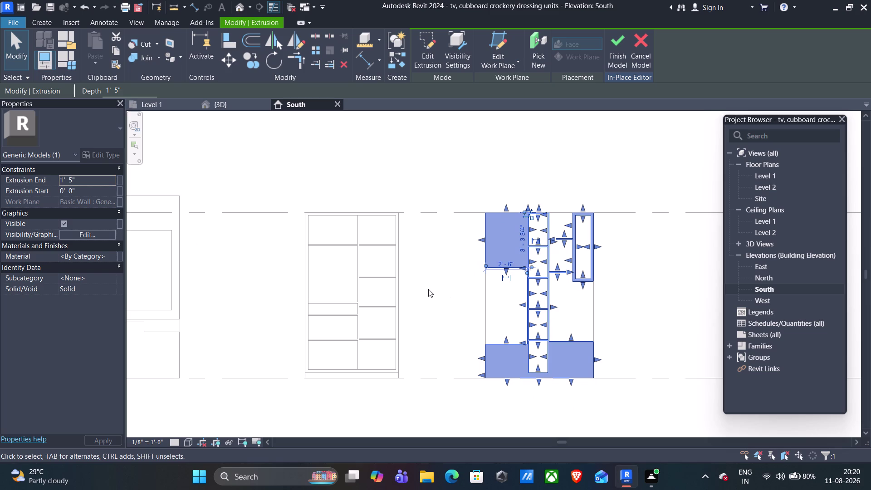
click(72, 175)
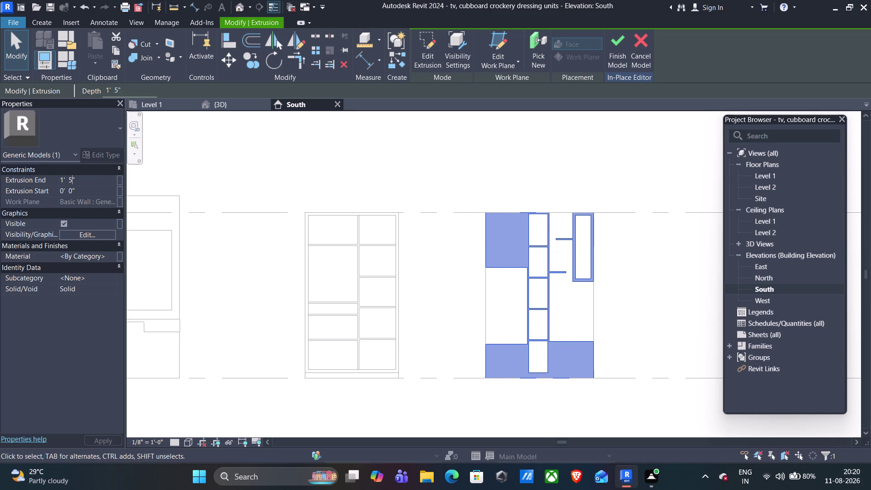
key(BackSpace)
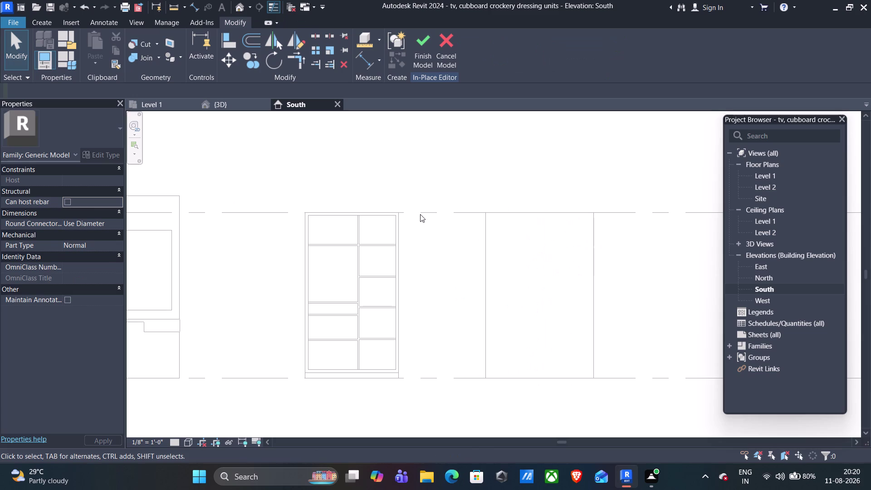
key(ctrl+z)
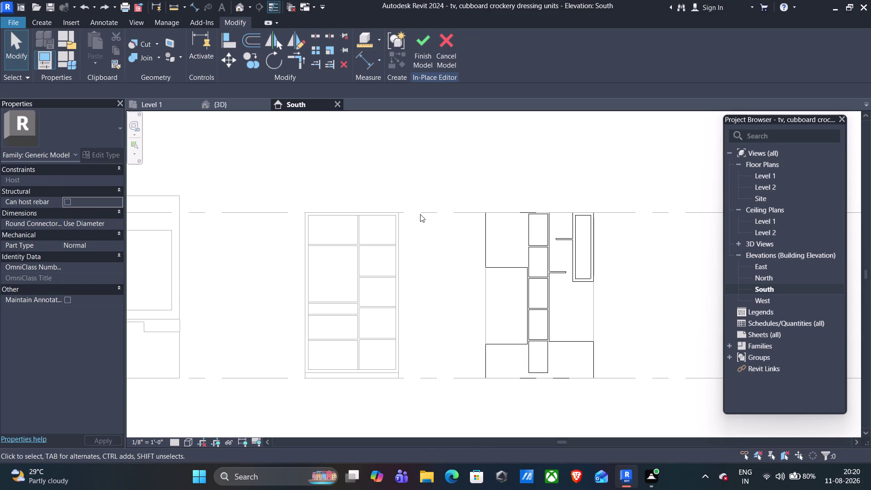
click(508, 212)
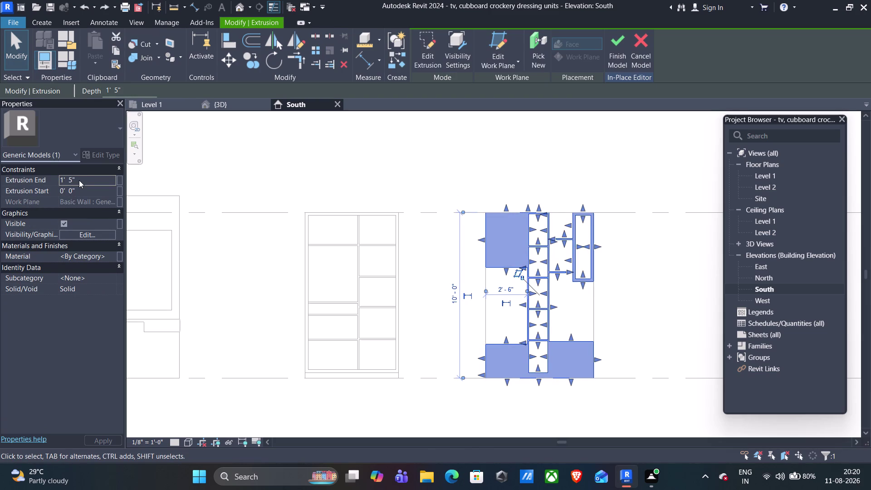
click(79, 180)
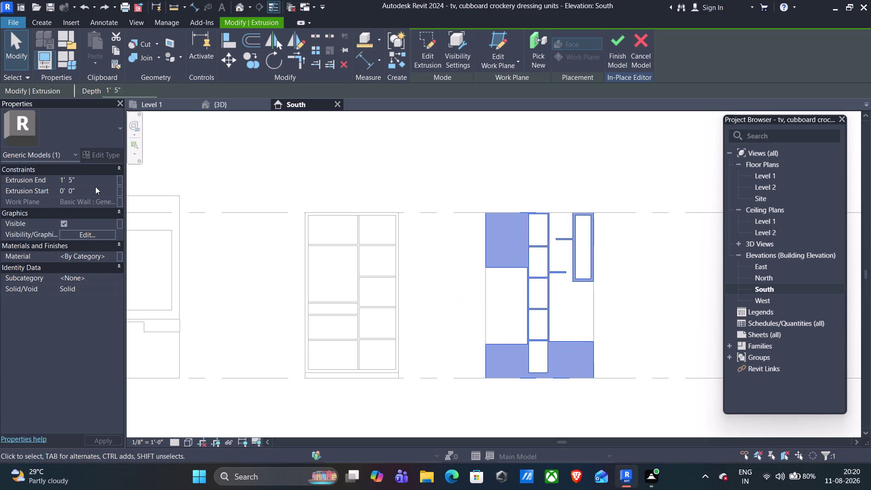
key(Left)
key(BackSpace)
key(8)
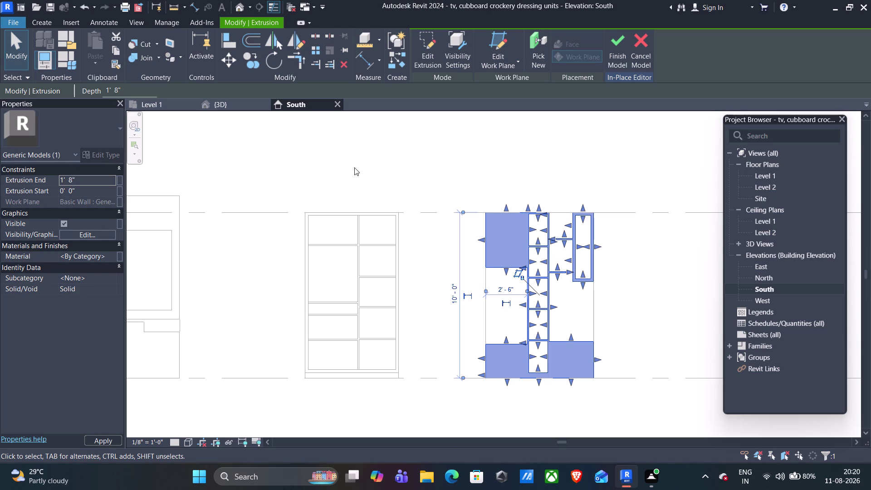
click(228, 103)
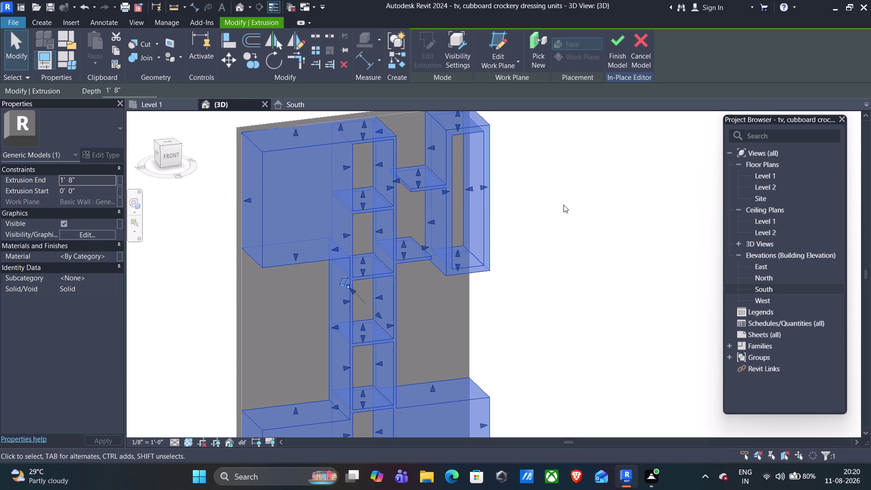
Finish the in-place crockery unit model and frame all three units in 3D.
click(621, 55)
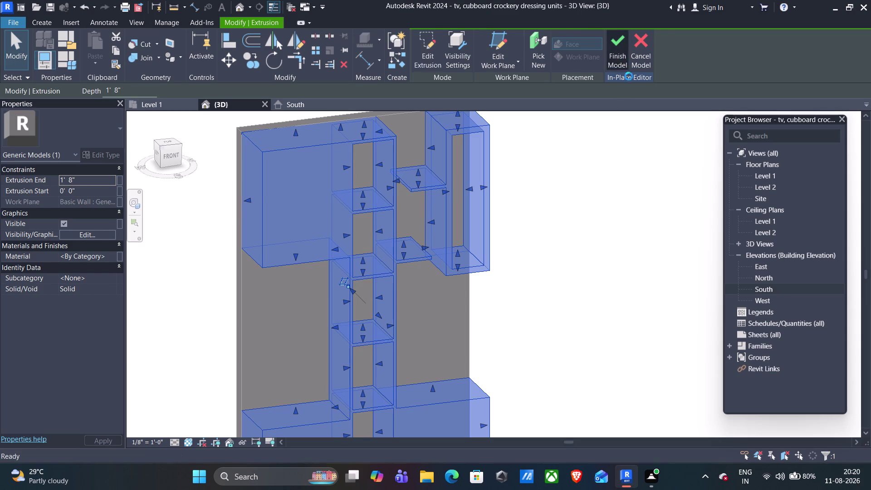
click(386, 211)
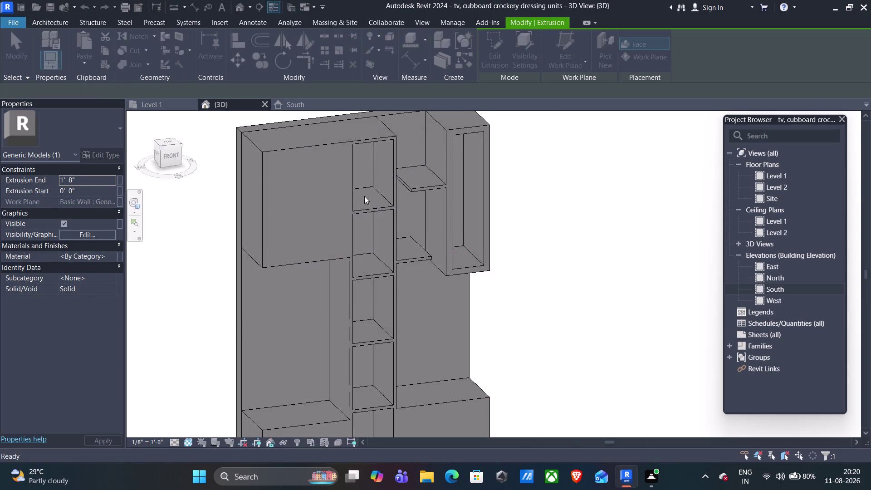
scroll(down, 3)
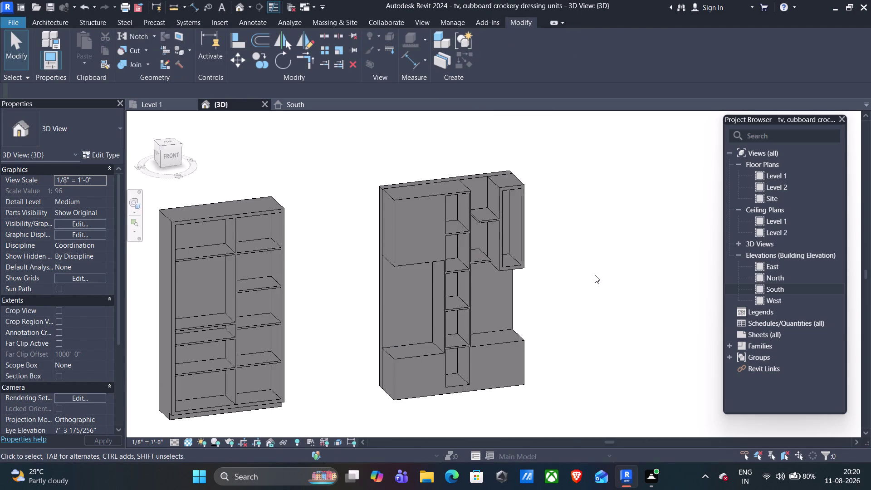
scroll(up, 3)
middle_drag(598, 280, 574, 278)
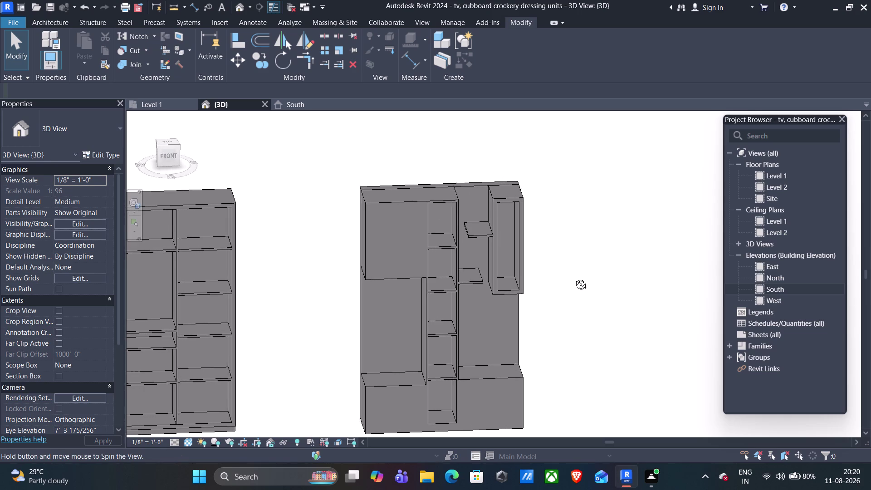
middle_drag(574, 278, 619, 258)
middle_click(635, 250)
middle_drag(551, 264, 571, 278)
scroll(down, 3)
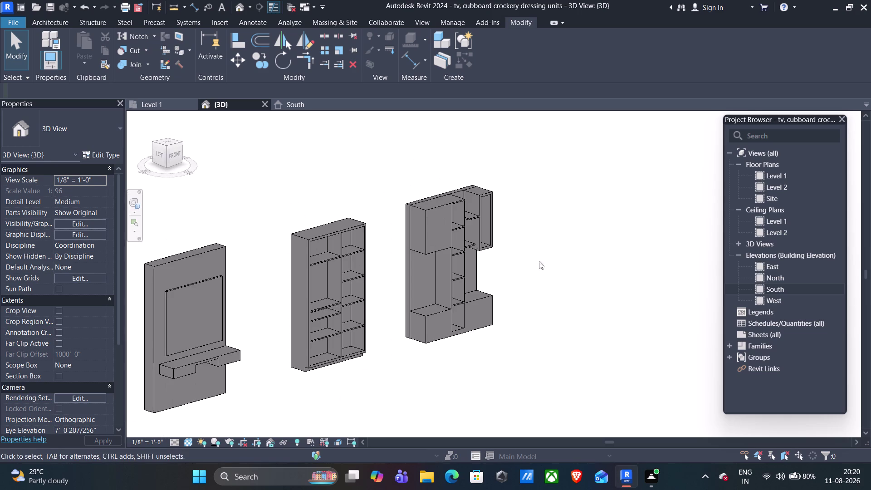
Orbit around the crockery unit to inspect its depth, sides and shelves.
middle_drag(526, 280, 522, 240)
middle_drag(568, 263, 427, 289)
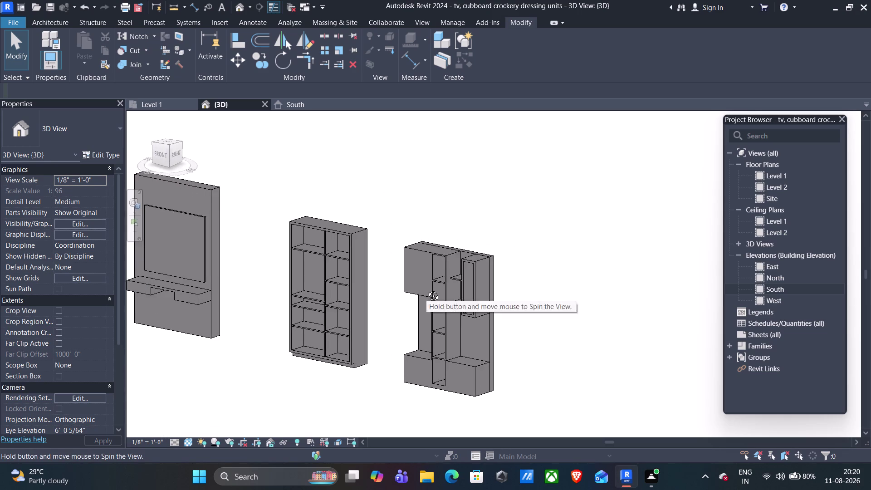
middle_drag(426, 289, 560, 250)
scroll(up, 3)
middle_drag(534, 327, 483, 331)
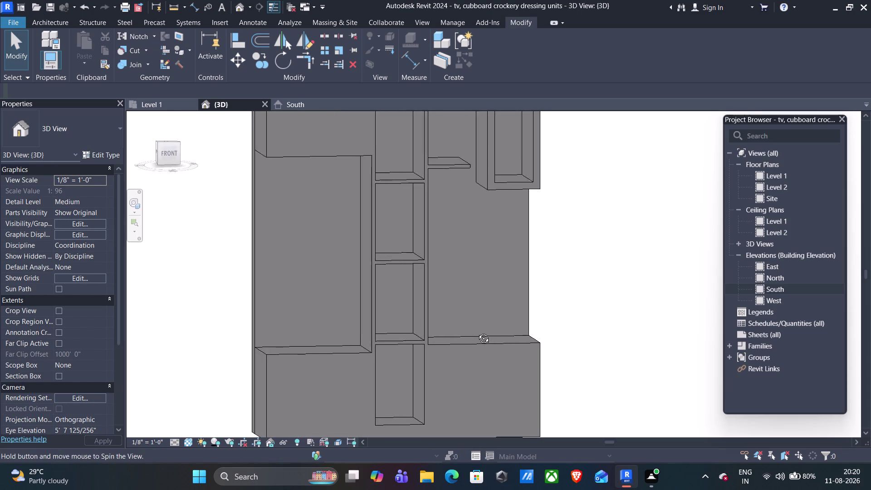
middle_drag(483, 331, 563, 330)
scroll(down, 3)
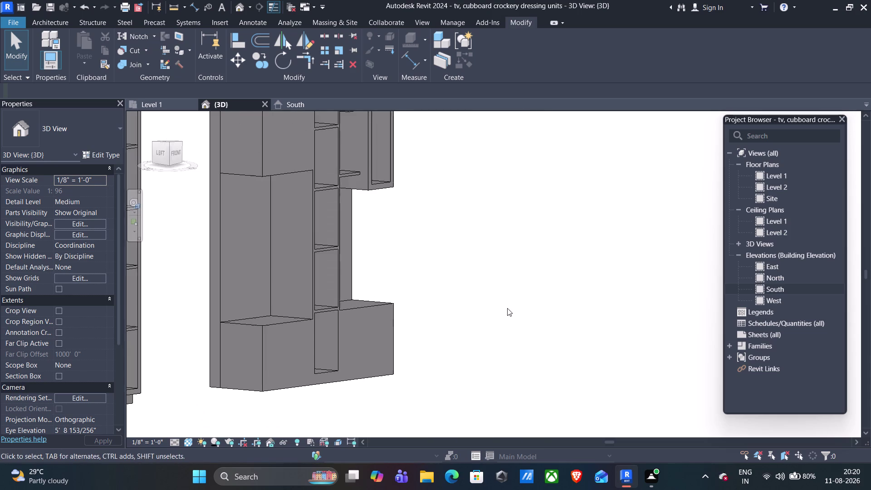
scroll(down, 3)
middle_drag(482, 253, 446, 280)
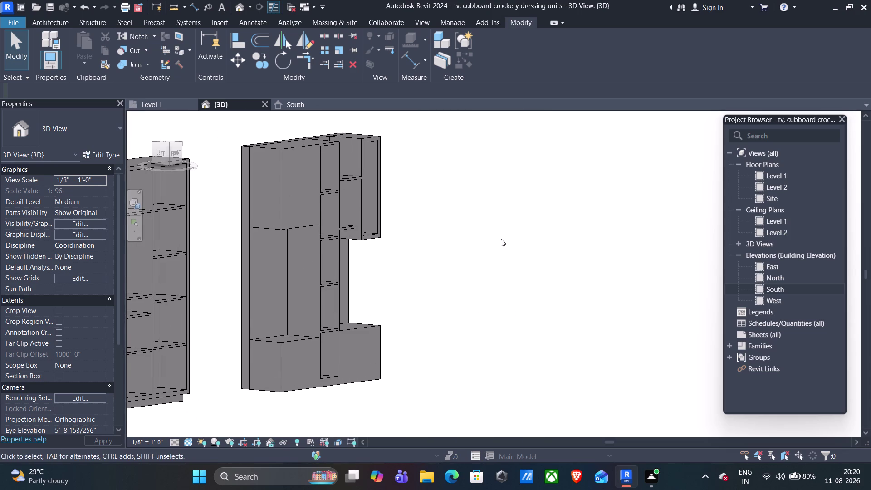
middle_drag(501, 239, 446, 264)
middle_drag(526, 249, 471, 268)
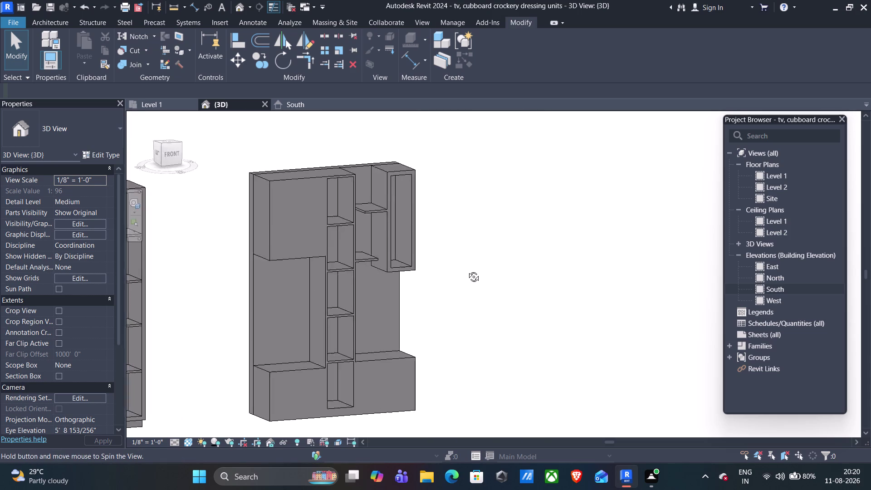
middle_drag(471, 269, 516, 253)
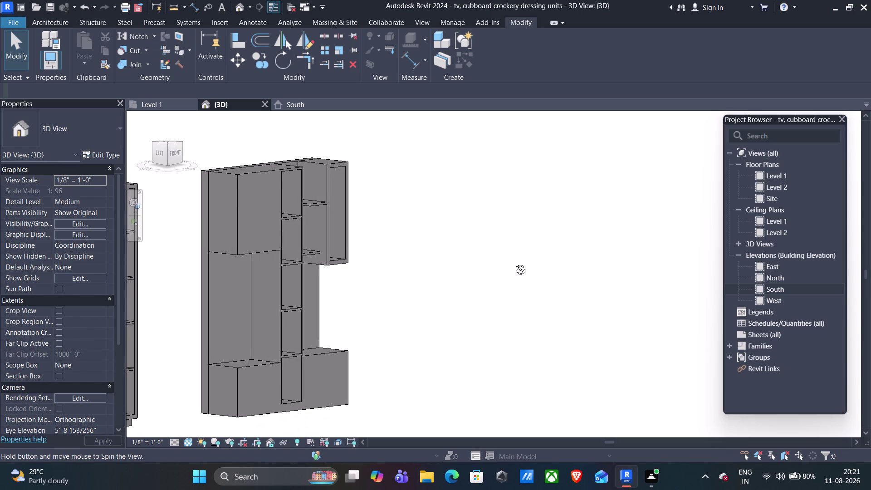
middle_drag(516, 254, 512, 218)
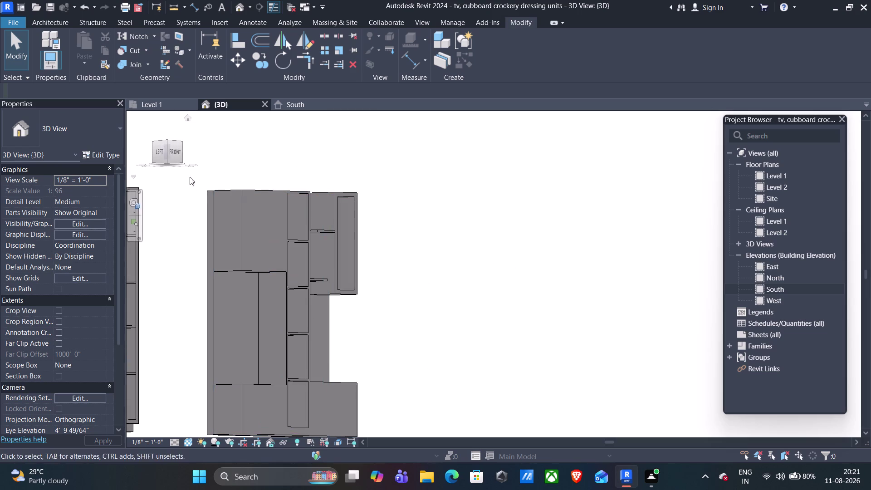
View the three units head-on, then orbit around the cupboards and crockery unit's upper shelves.
click(168, 154)
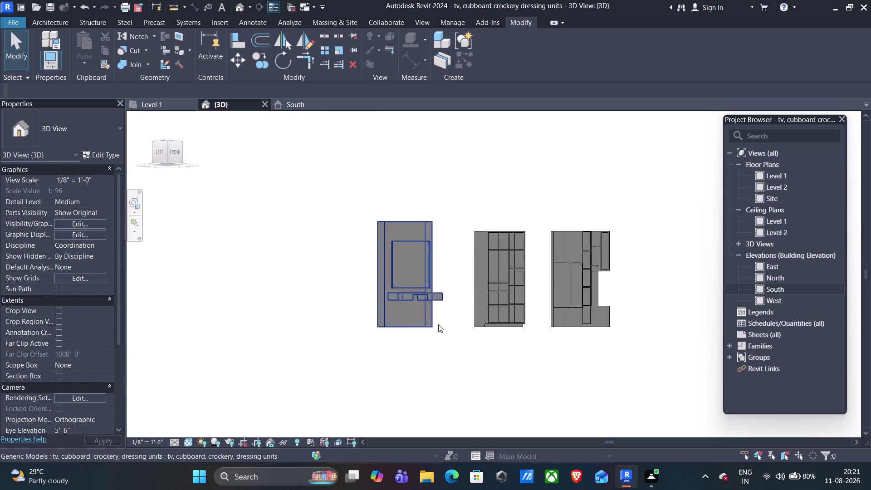
scroll(up, 3)
middle_drag(636, 279, 580, 297)
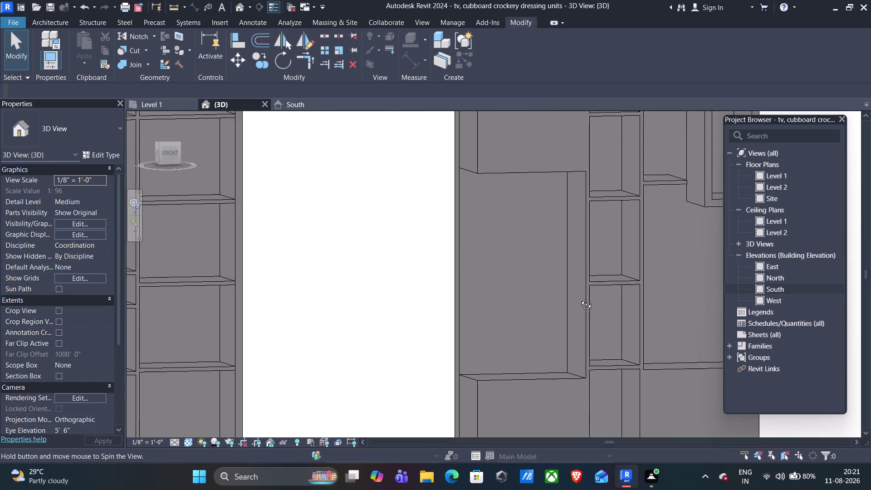
middle_drag(580, 297, 581, 297)
scroll(down, 3)
middle_drag(525, 305, 564, 357)
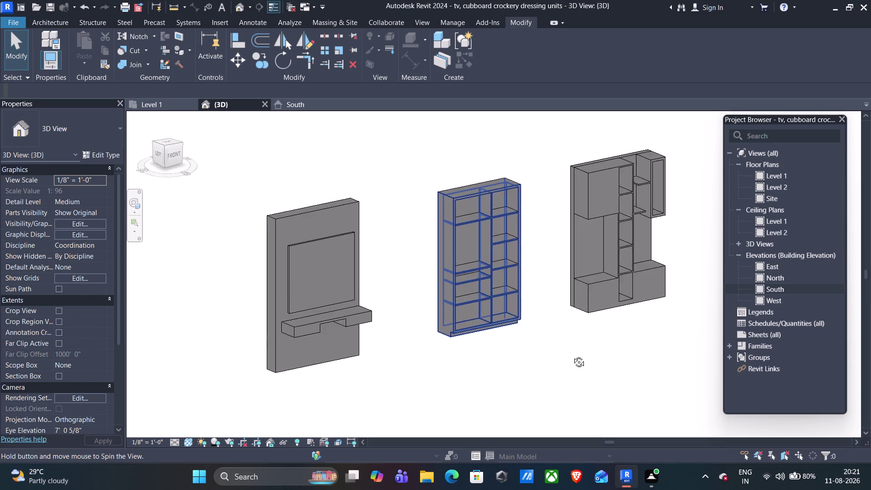
middle_drag(564, 357, 589, 350)
middle_drag(680, 321, 608, 391)
scroll(up, 3)
middle_drag(576, 324, 569, 305)
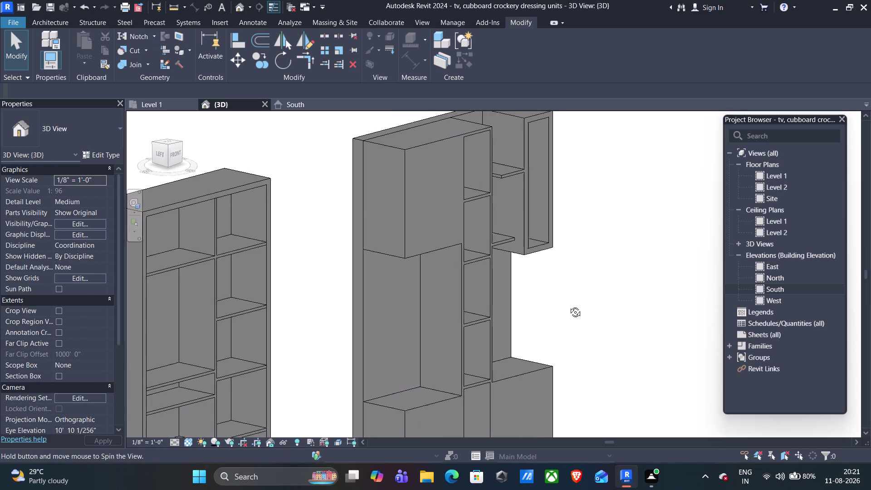
middle_drag(568, 305, 570, 312)
scroll(down, 3)
middle_click(621, 359)
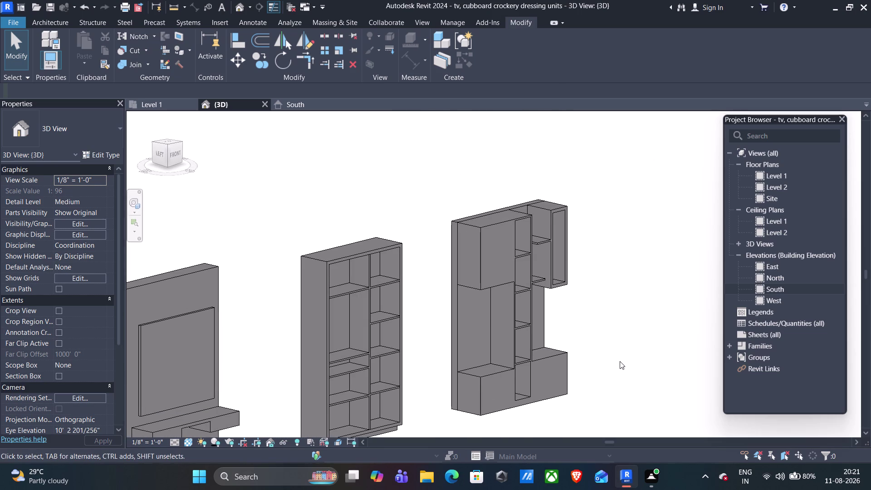
Check all three units in the South elevation, then switch to the Level 1 floor plan.
click(293, 101)
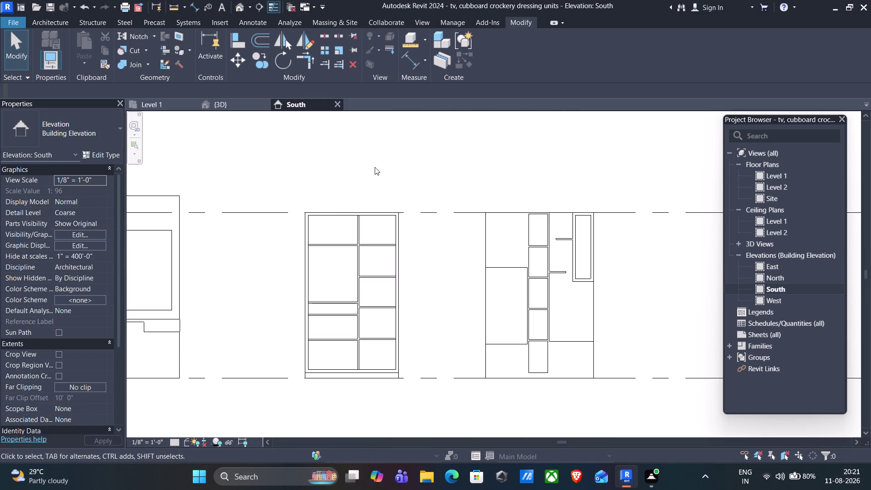
scroll(down, 3)
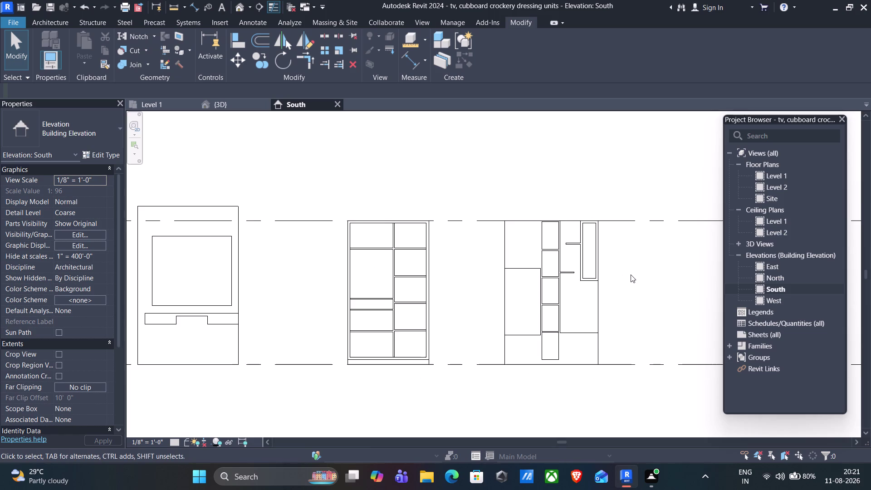
middle_drag(631, 274, 418, 268)
click(160, 101)
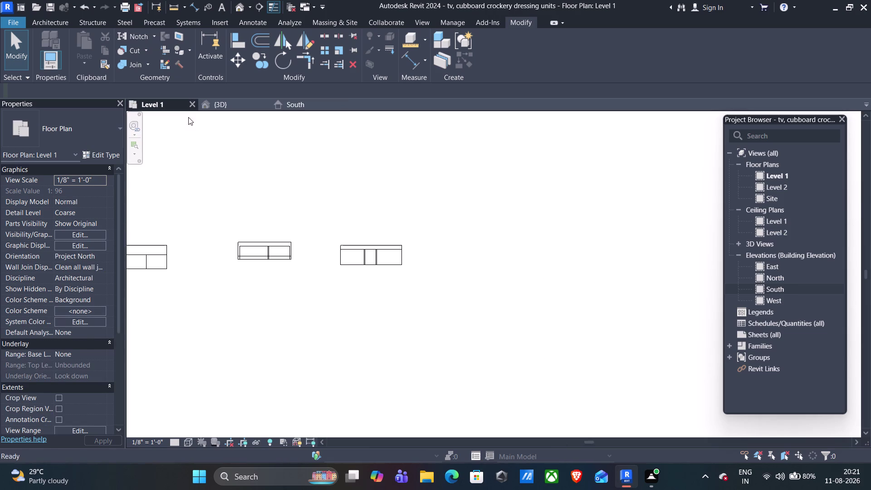